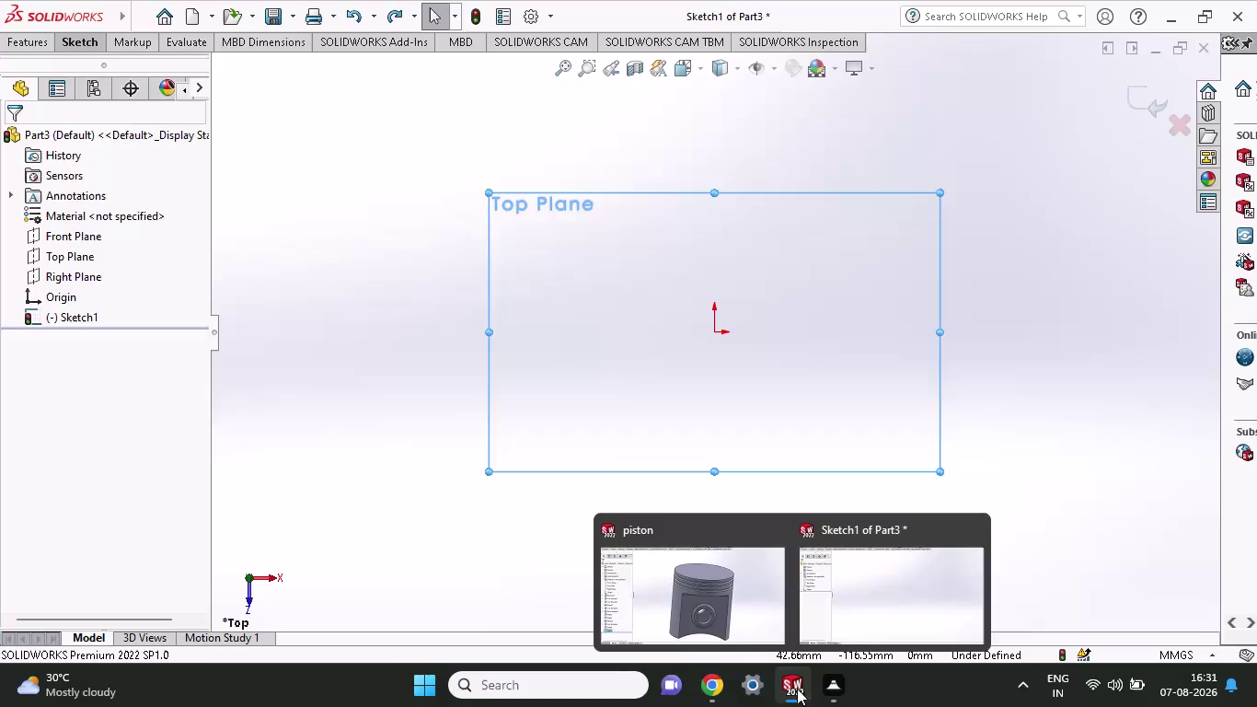
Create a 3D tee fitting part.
Close the piston part document from the taskbar preview.
click(777, 529)
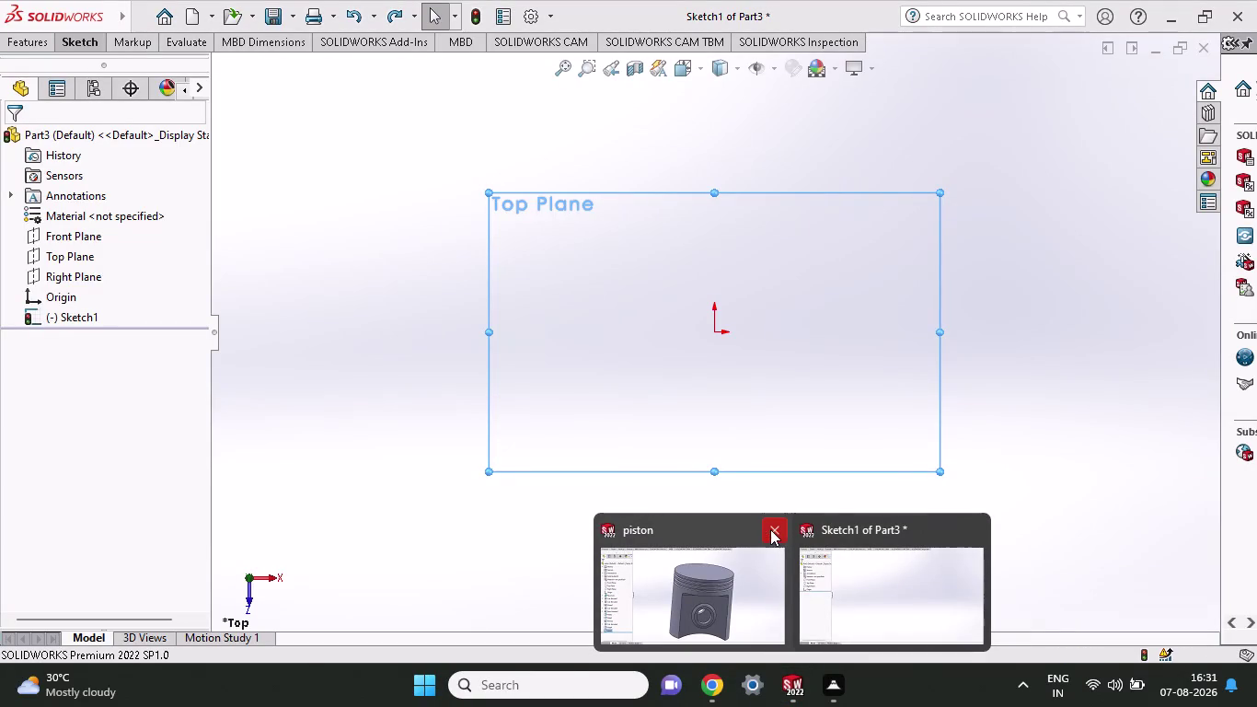
click(770, 529)
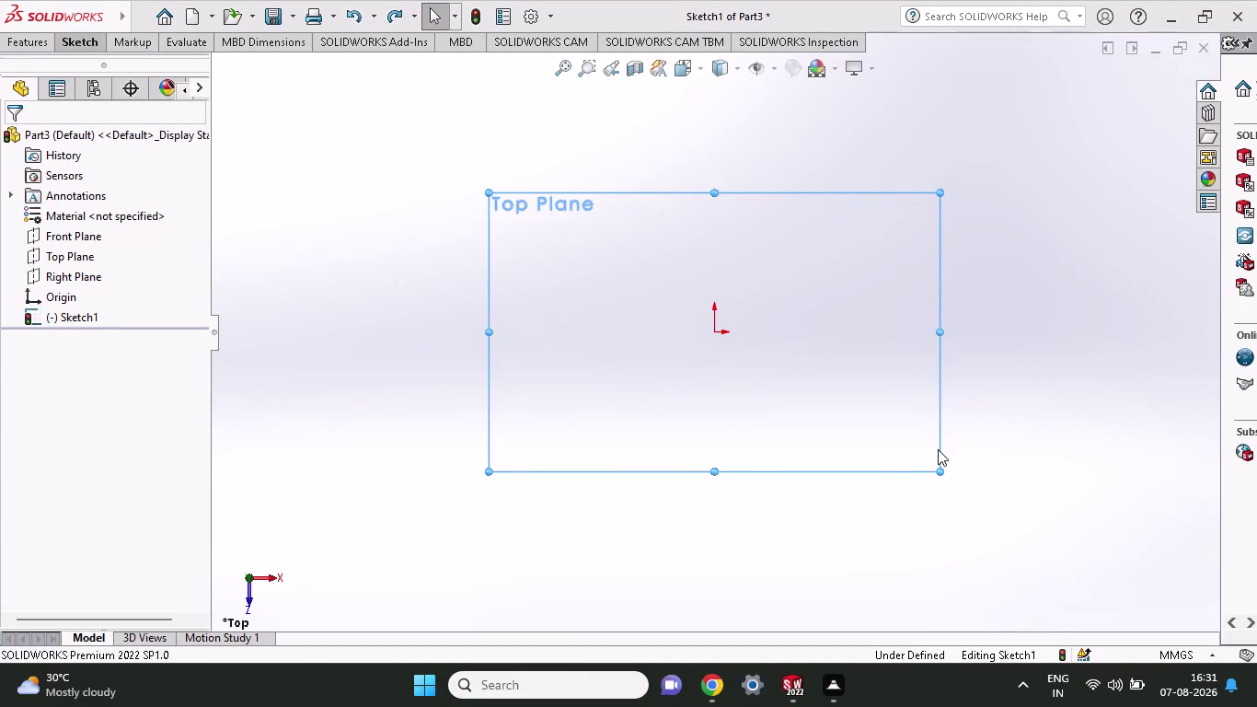
click(79, 36)
click(81, 46)
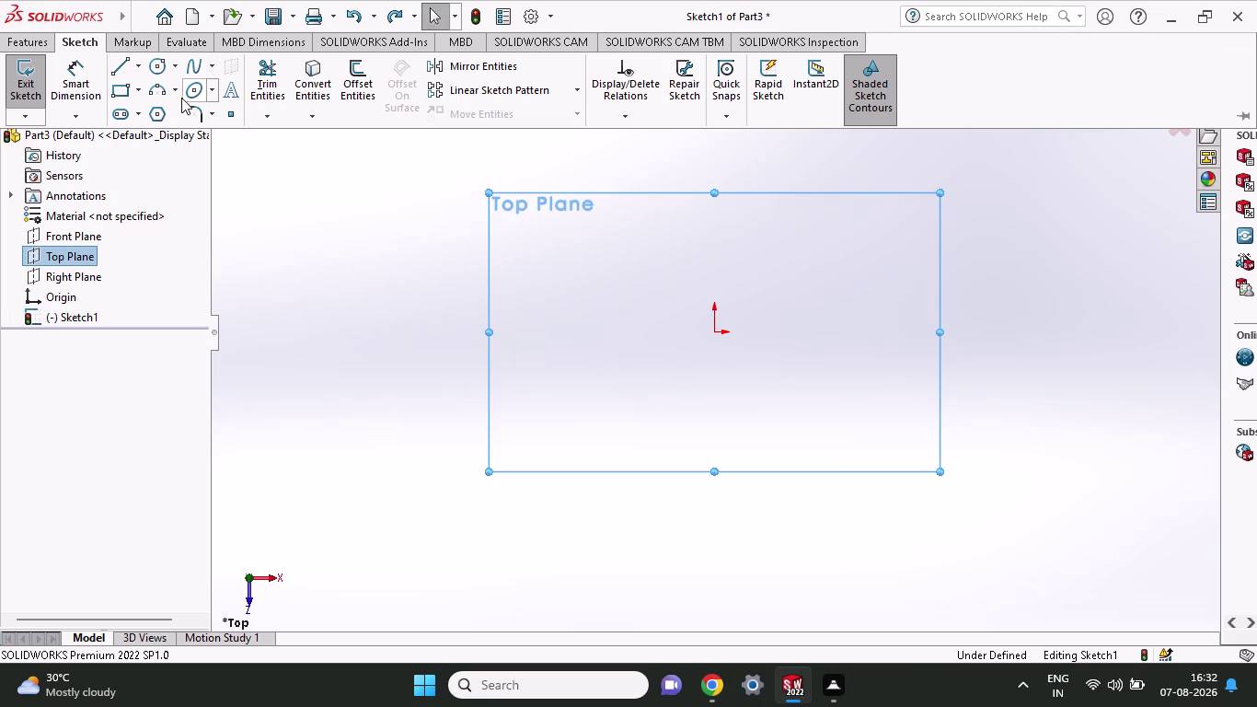
Draw a corner rectangle around the origin in the Top Plane sketch.
click(123, 92)
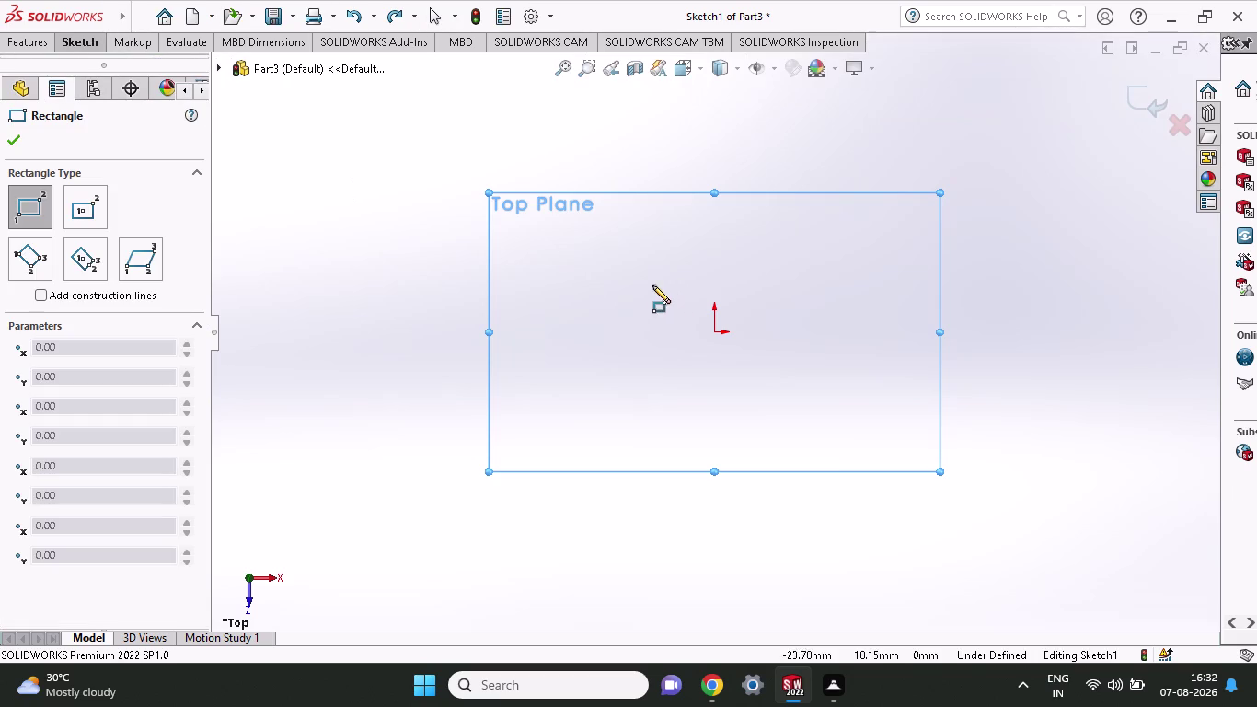
click(611, 267)
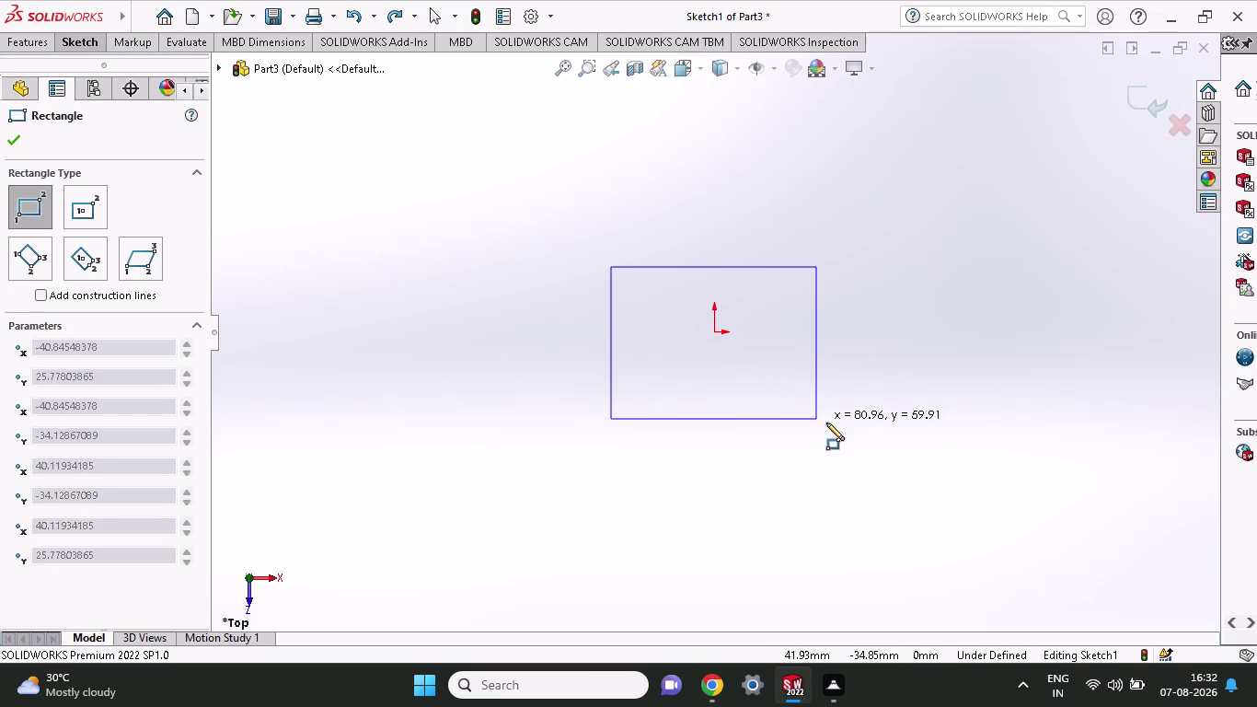
click(830, 431)
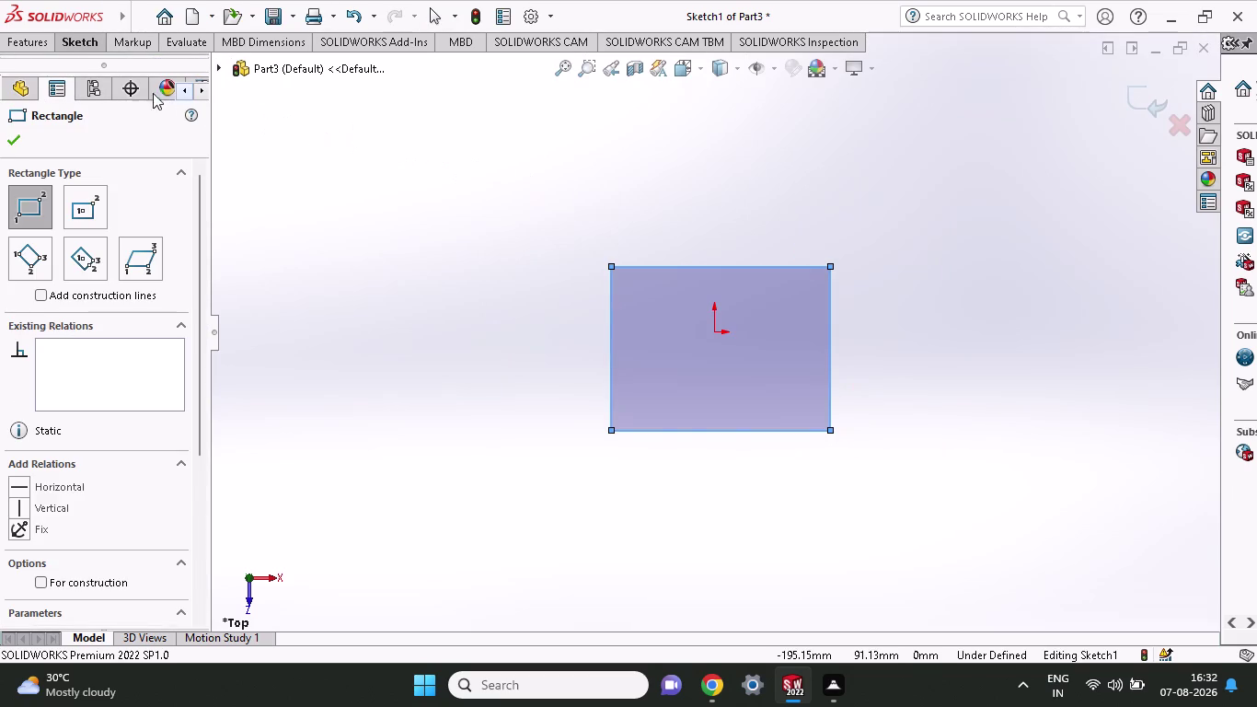
click(59, 45)
click(81, 70)
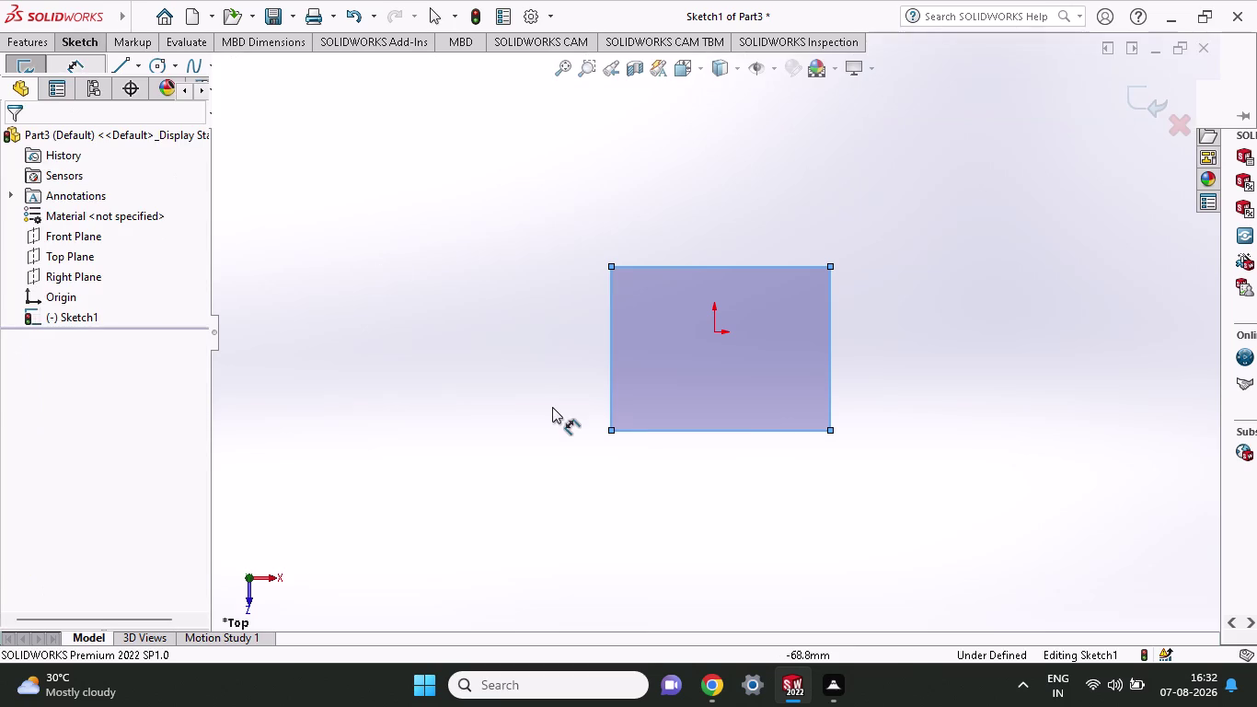
Dimension the rectangle's bottom edge to a 180 mm width.
click(608, 431)
click(833, 431)
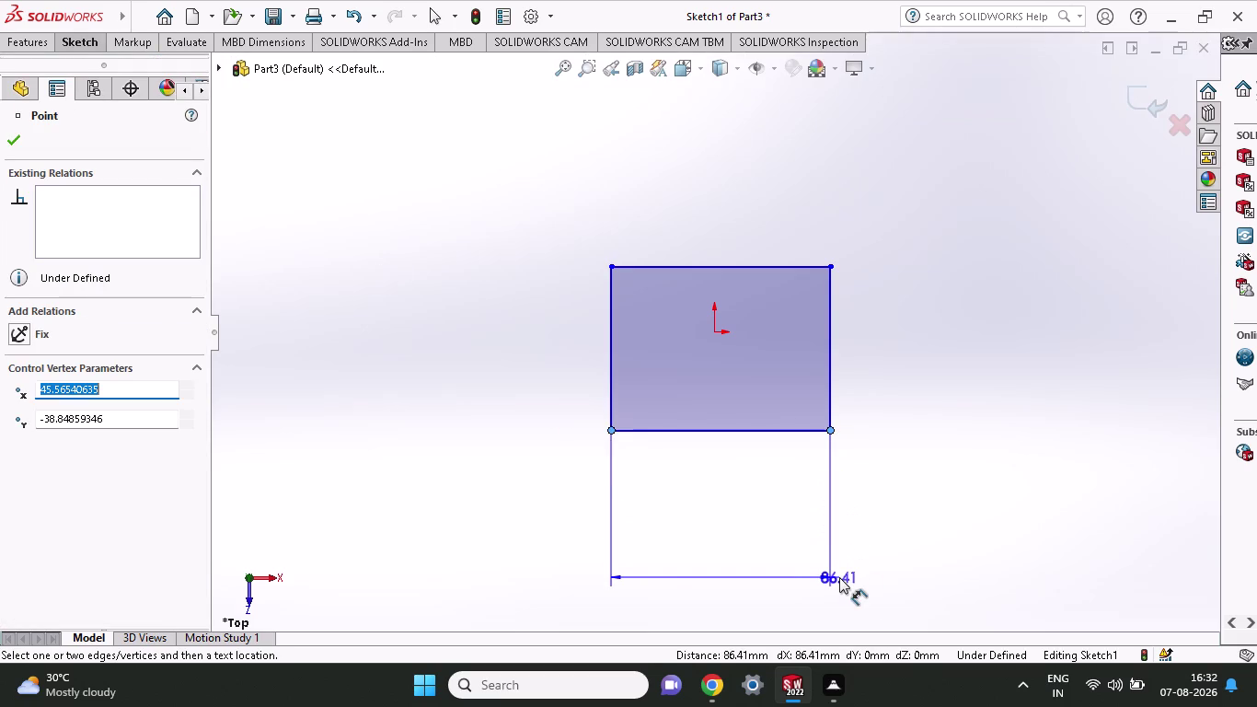
click(839, 577)
key(1)
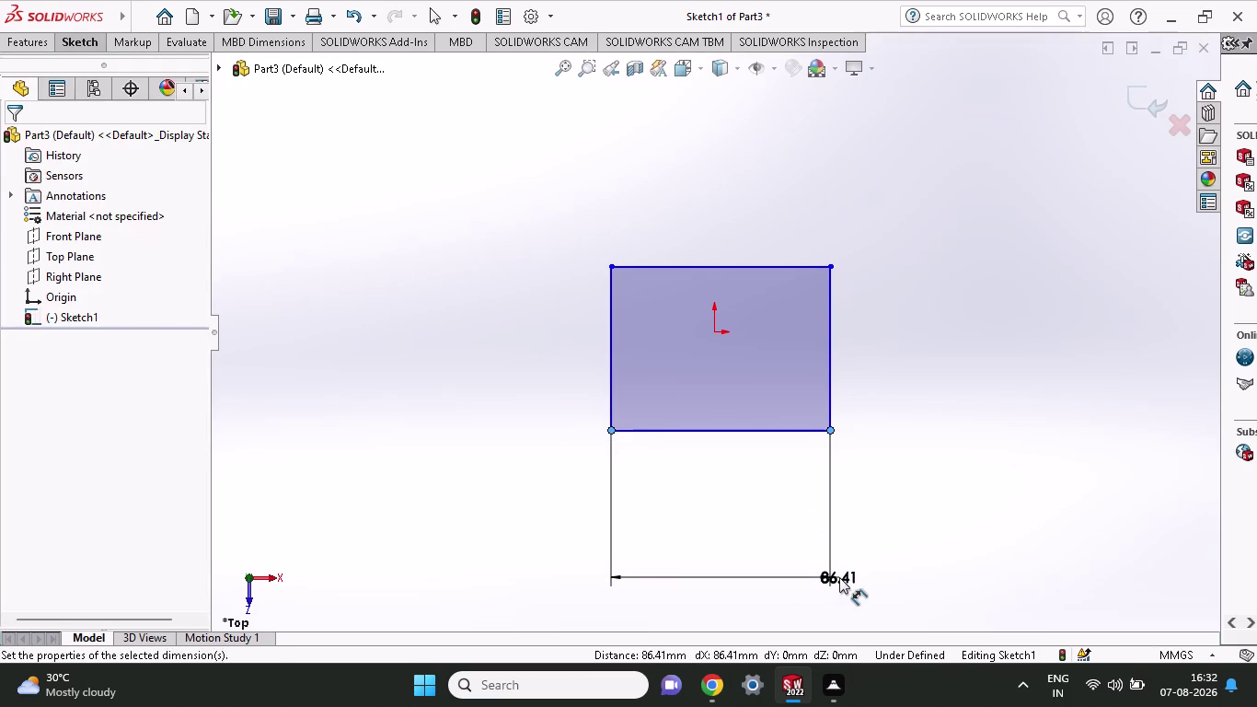
text(80)
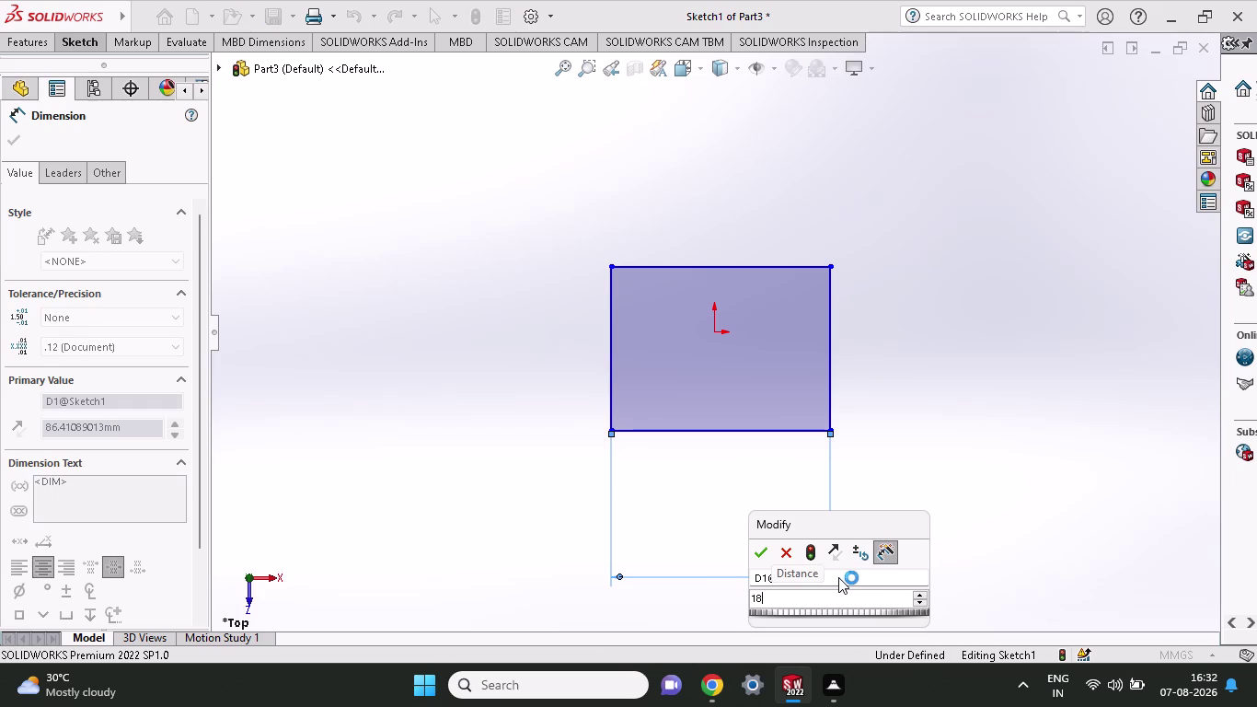
click(760, 551)
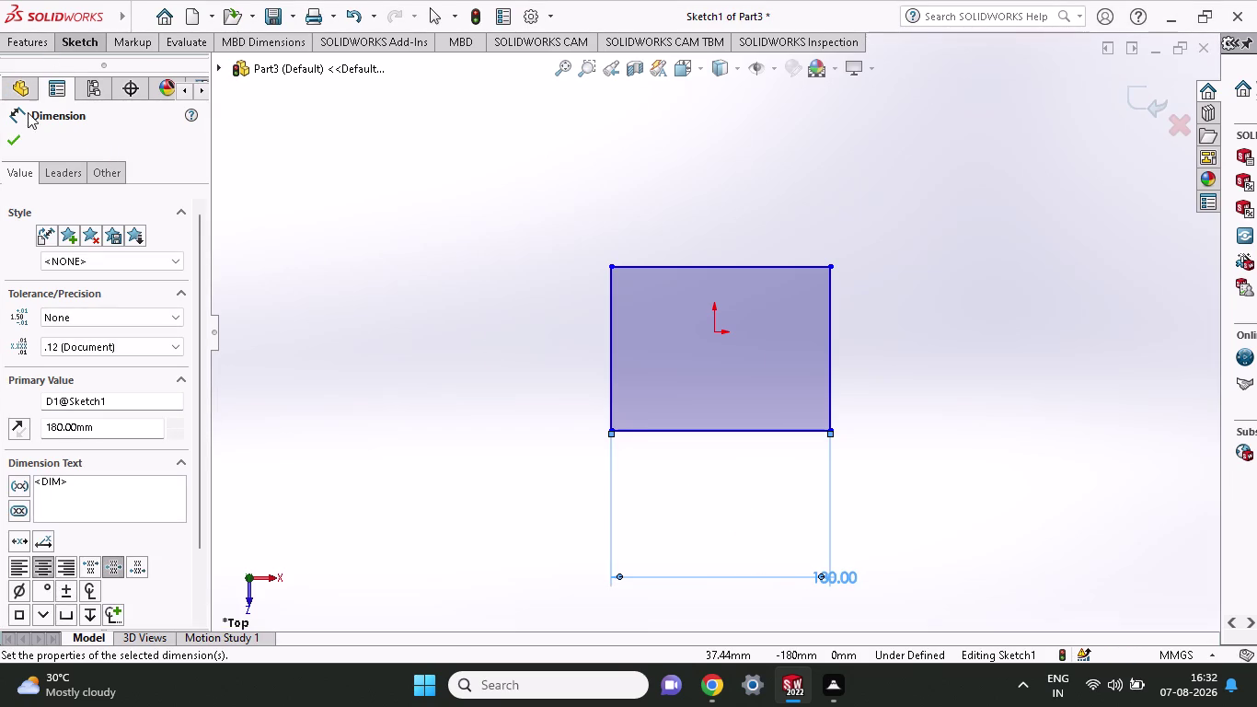
click(34, 32)
click(34, 42)
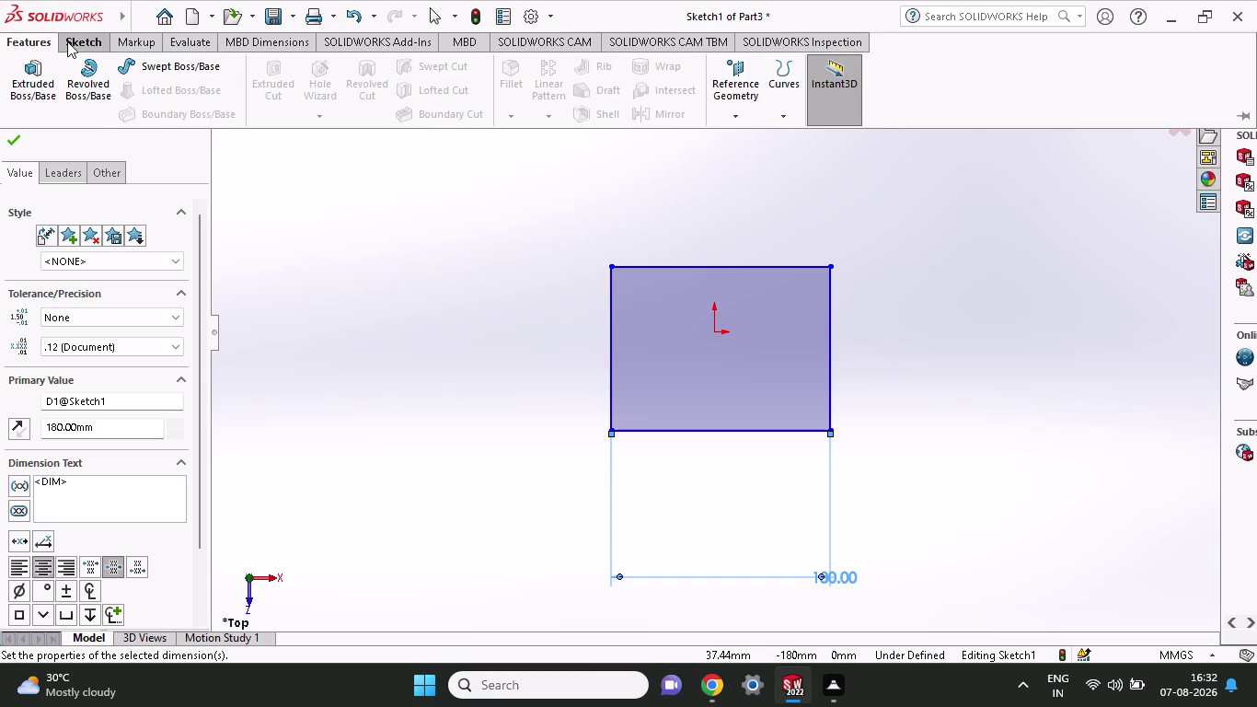
Dimension the rectangle's right edge to a 180 mm height.
click(69, 40)
click(68, 85)
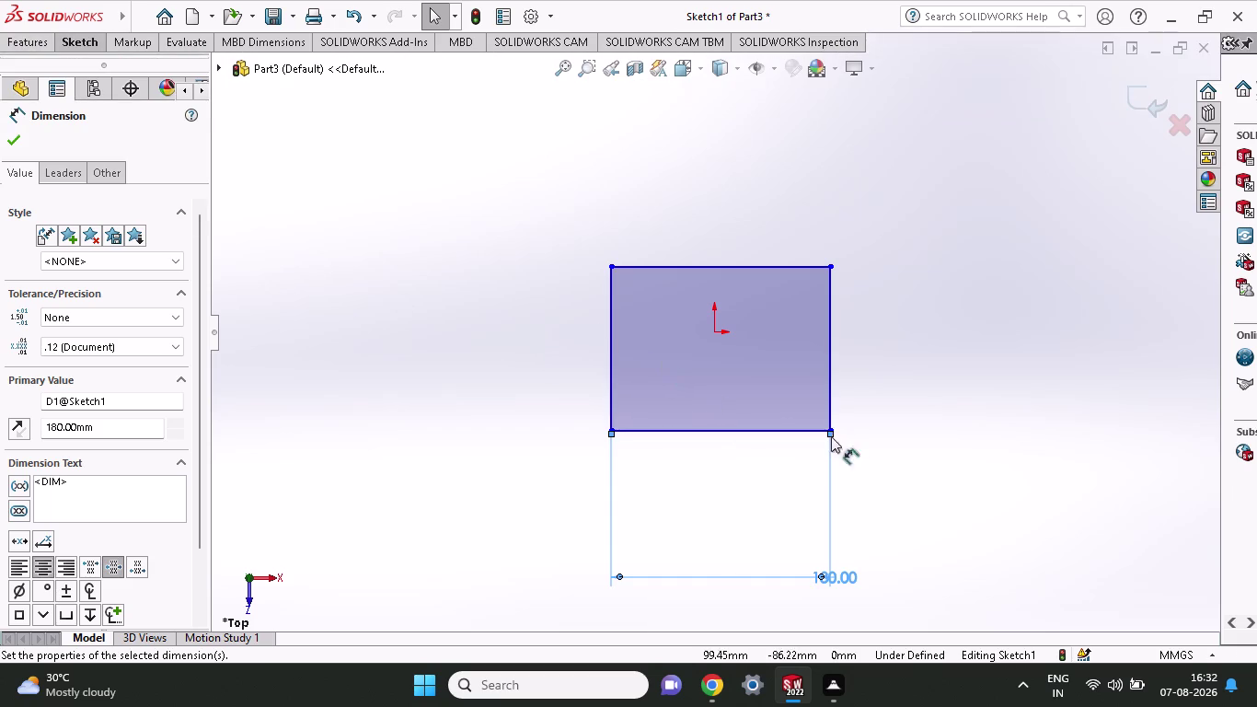
click(829, 428)
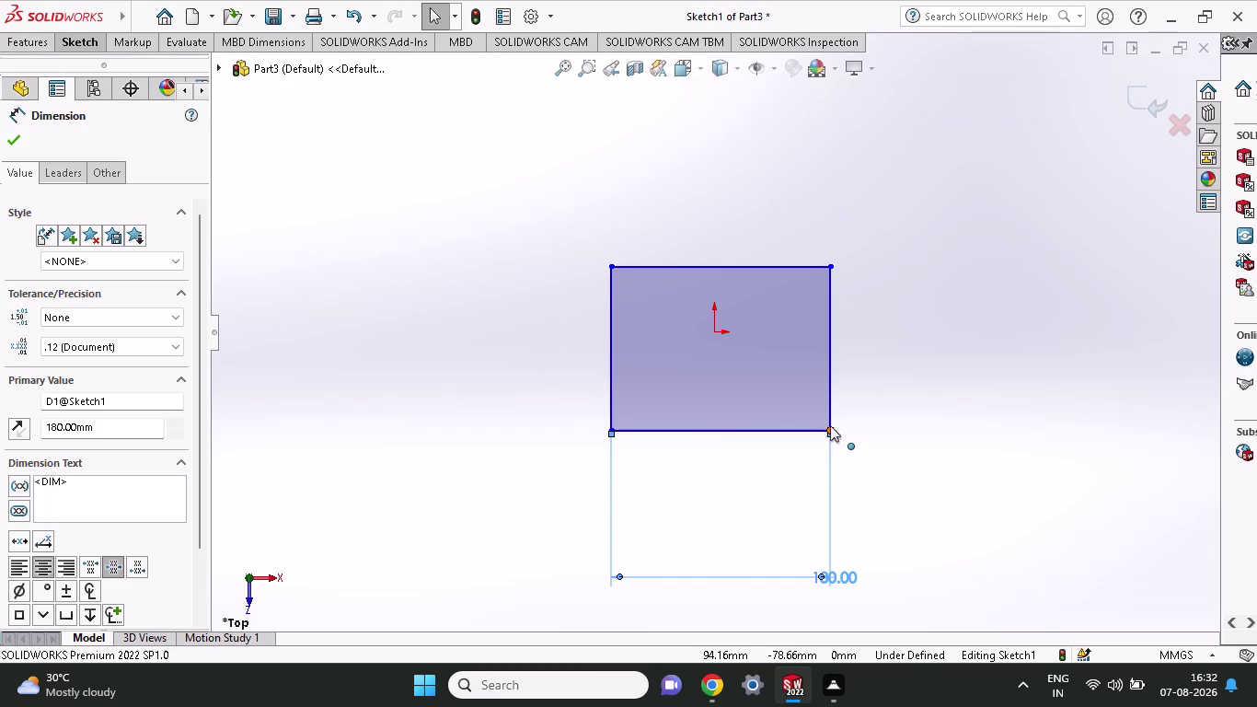
click(831, 265)
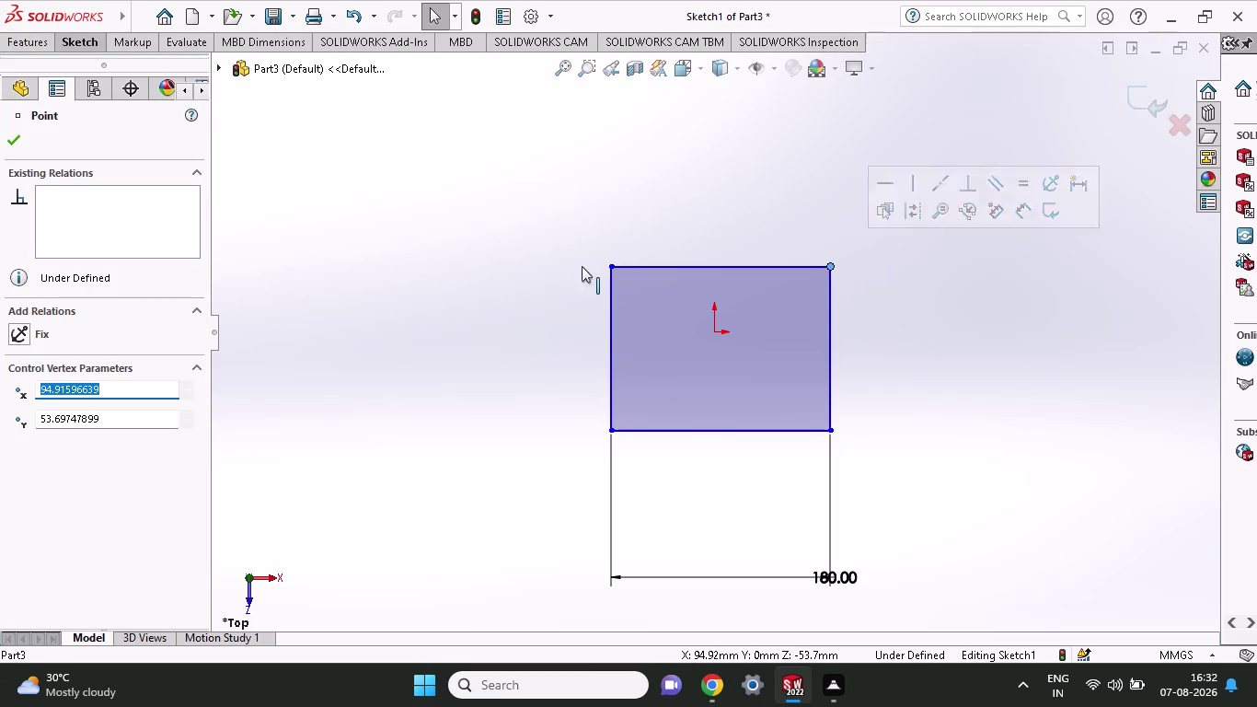
click(32, 47)
click(85, 44)
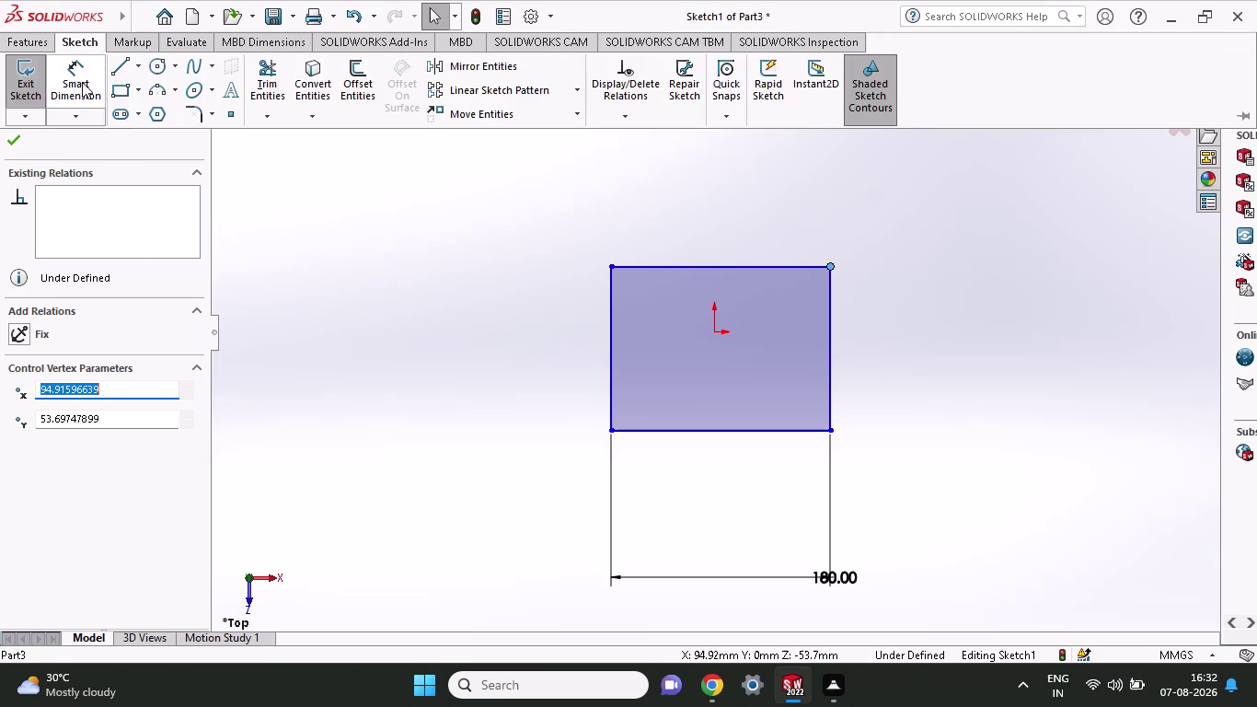
click(81, 81)
click(828, 430)
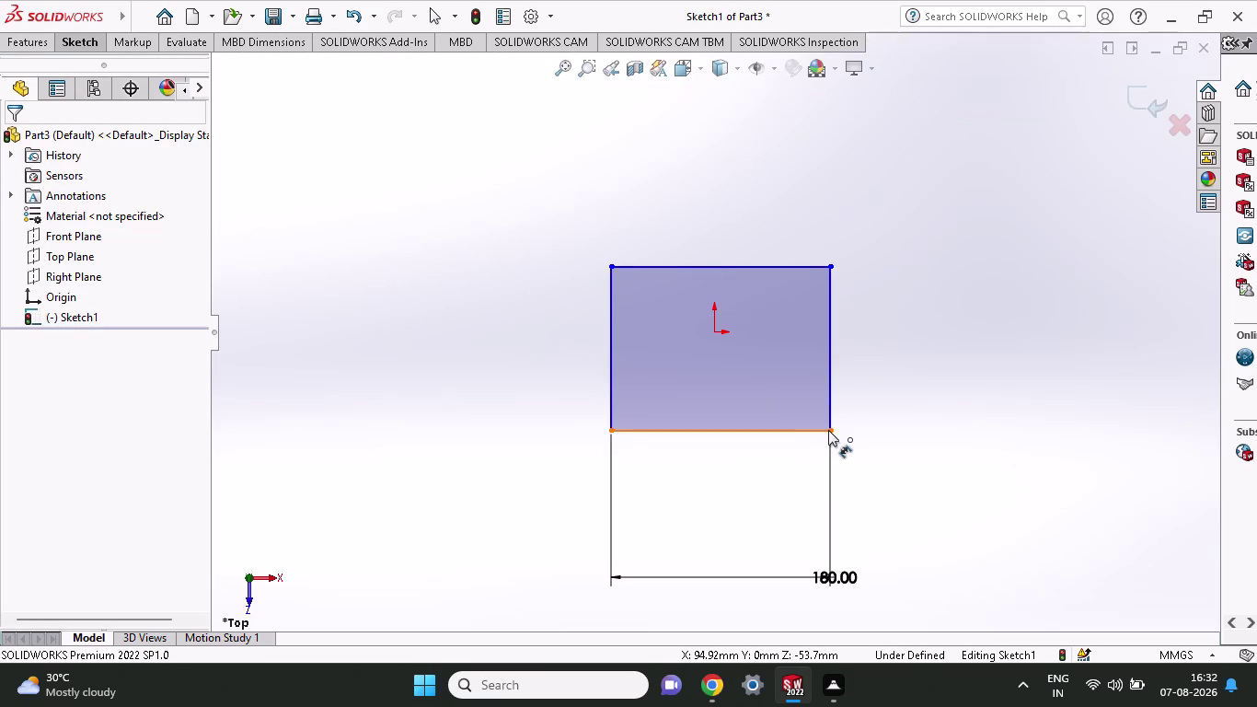
click(830, 265)
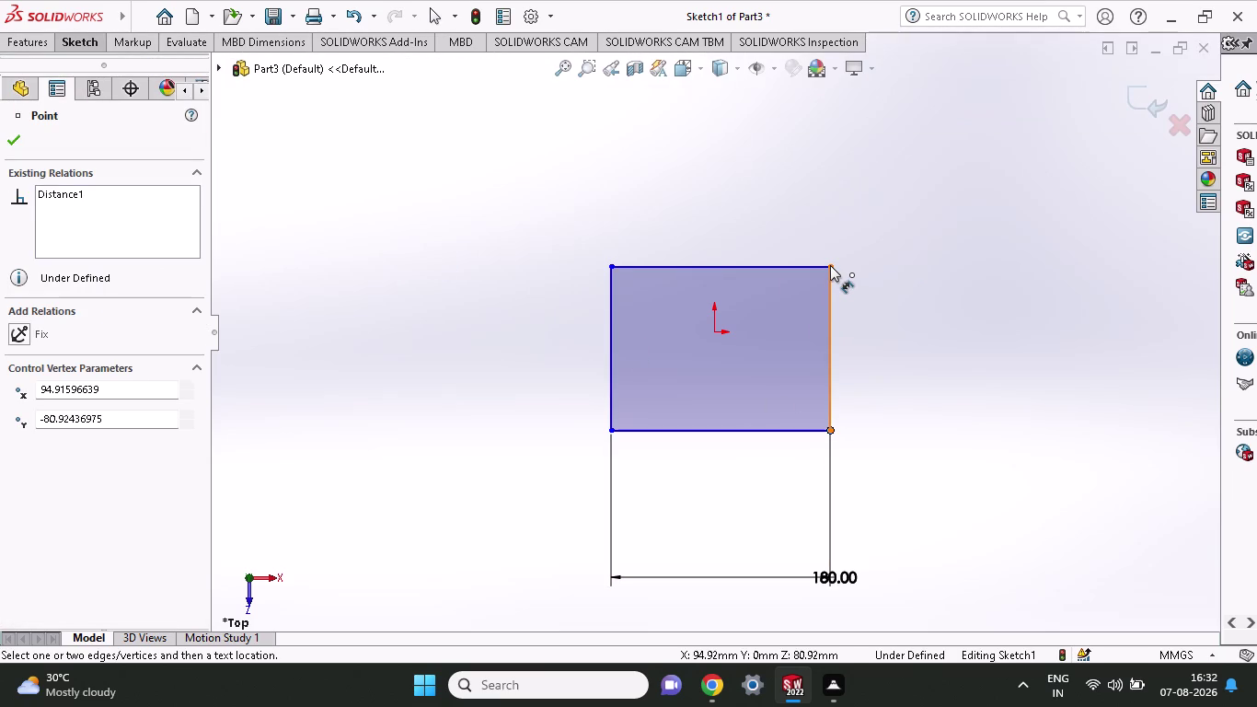
click(998, 328)
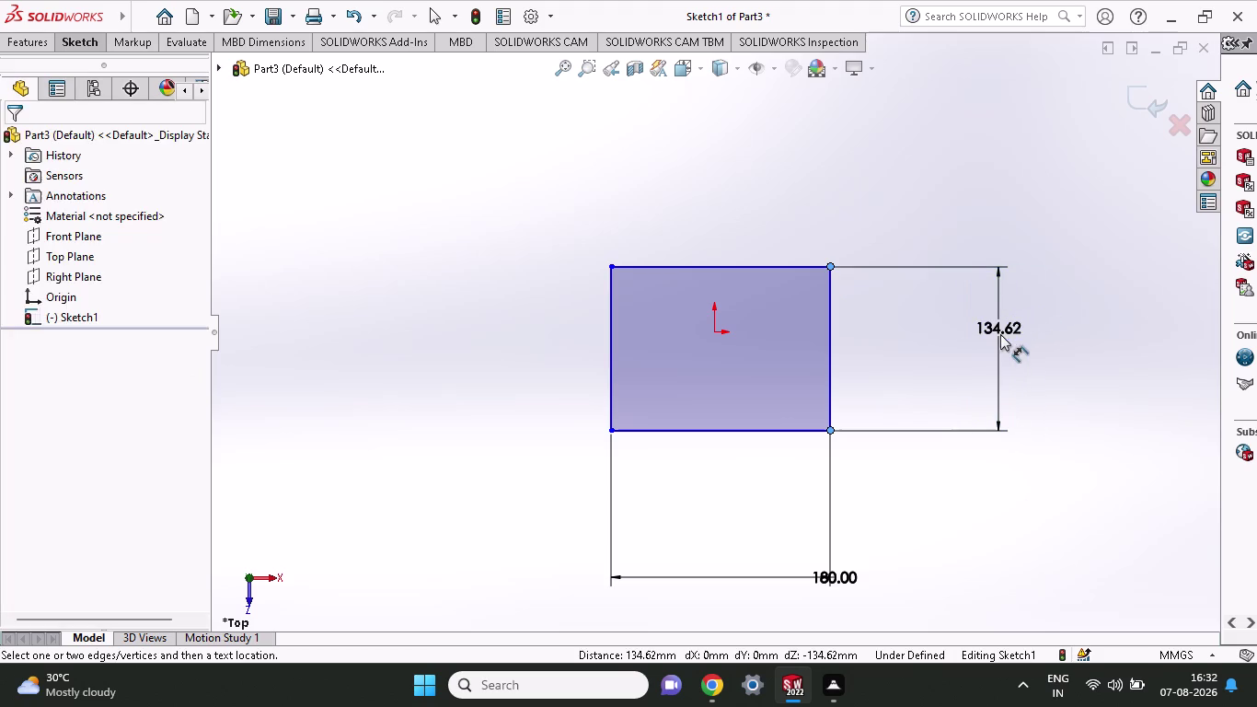
key(1)
text(8)
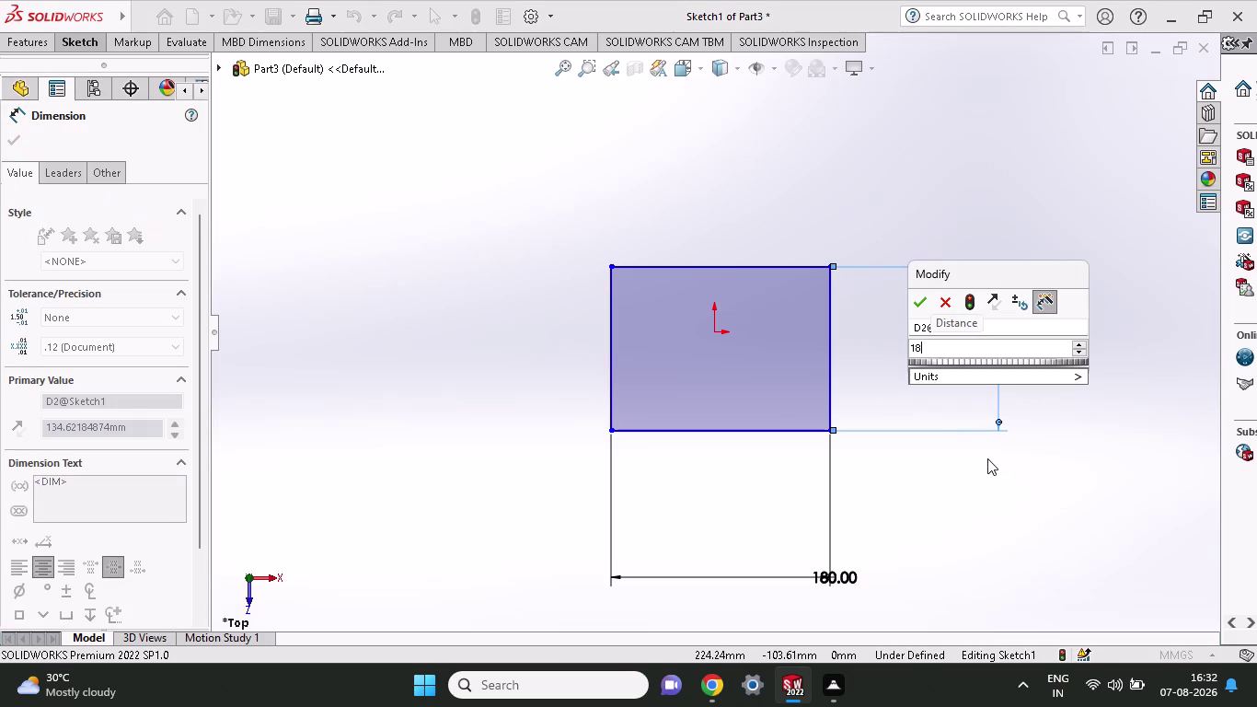
text(0)
click(916, 308)
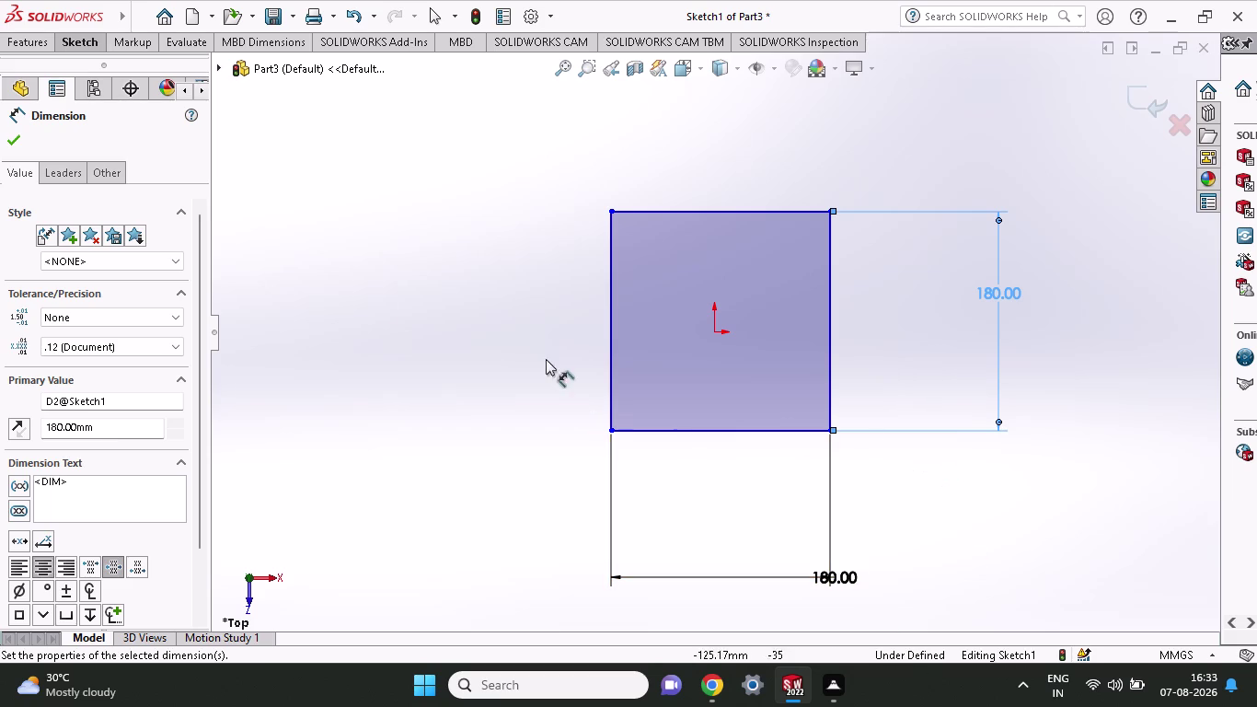
Start the Sketch Fillet tool for the square's corners.
click(19, 41)
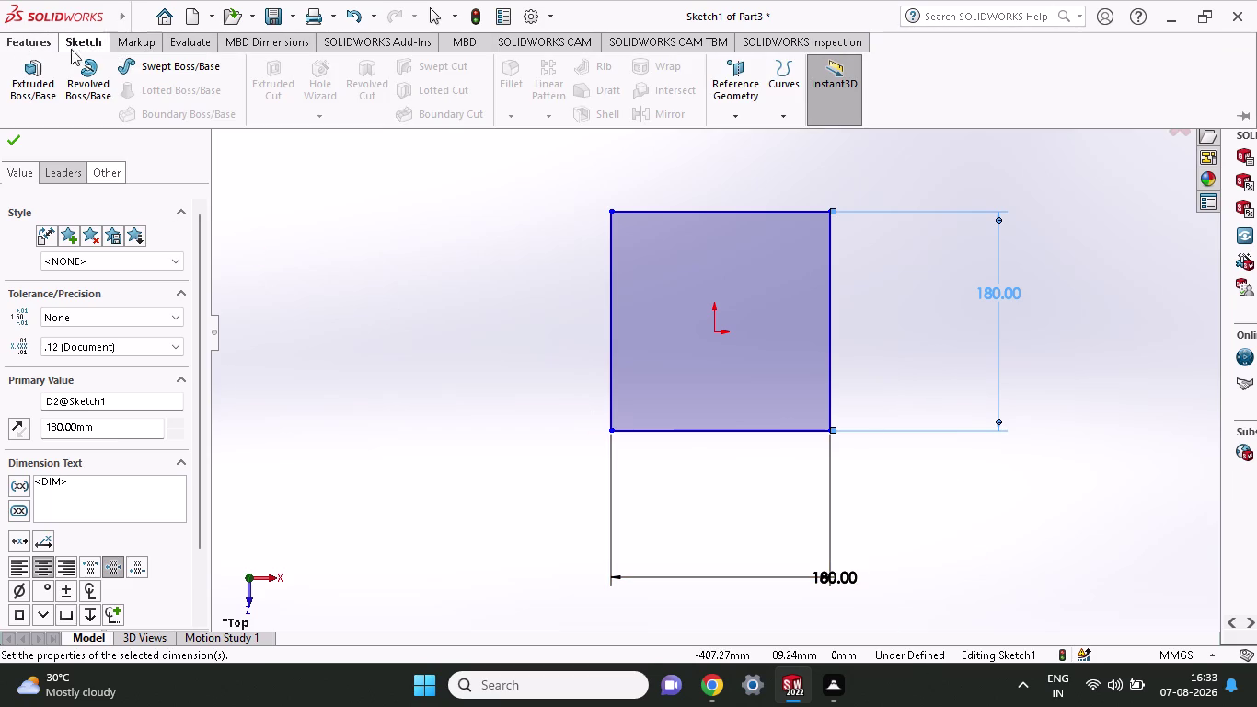
click(84, 46)
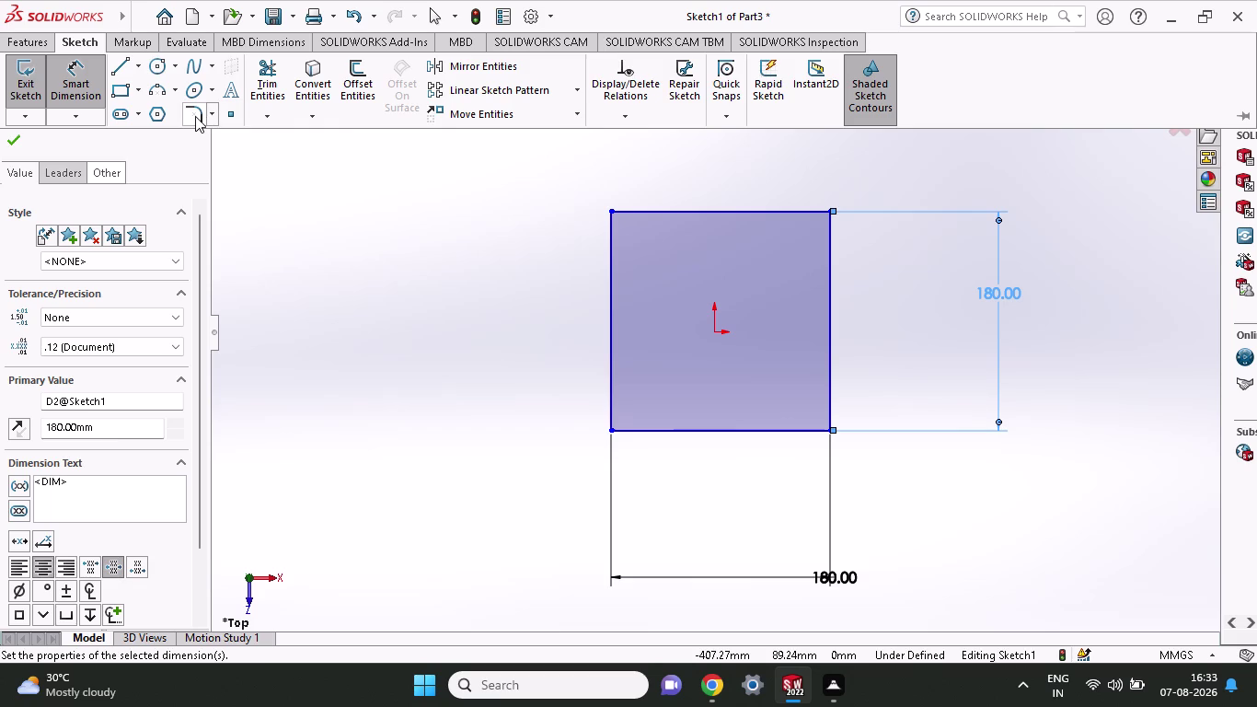
click(195, 116)
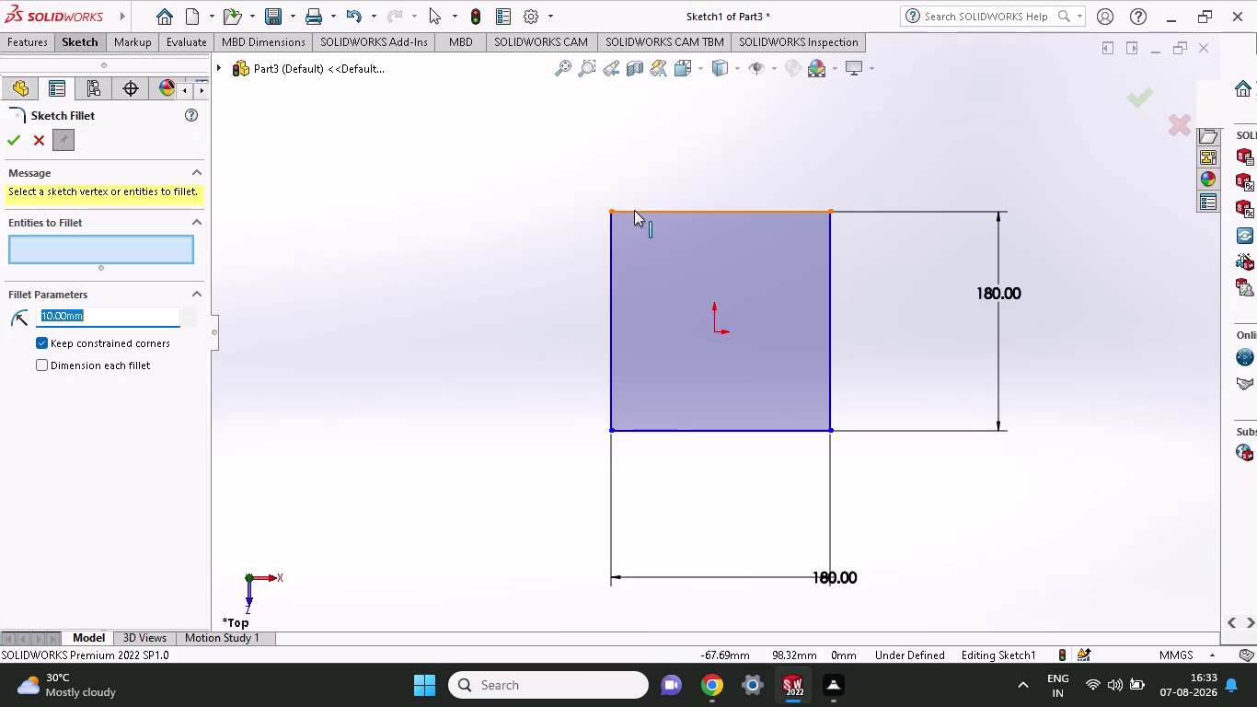
Pick the top-left corner and set the fillet radius to 30 mm.
click(636, 212)
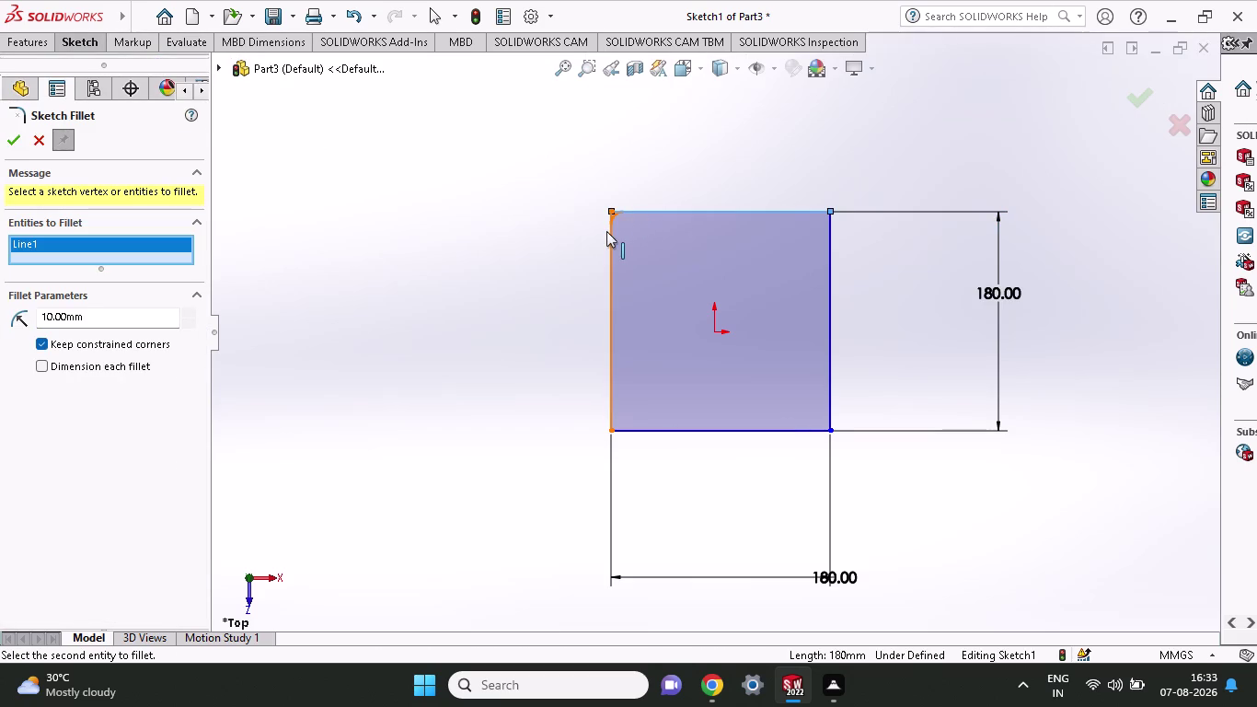
click(610, 234)
drag(104, 323, 0, 325)
text(3)
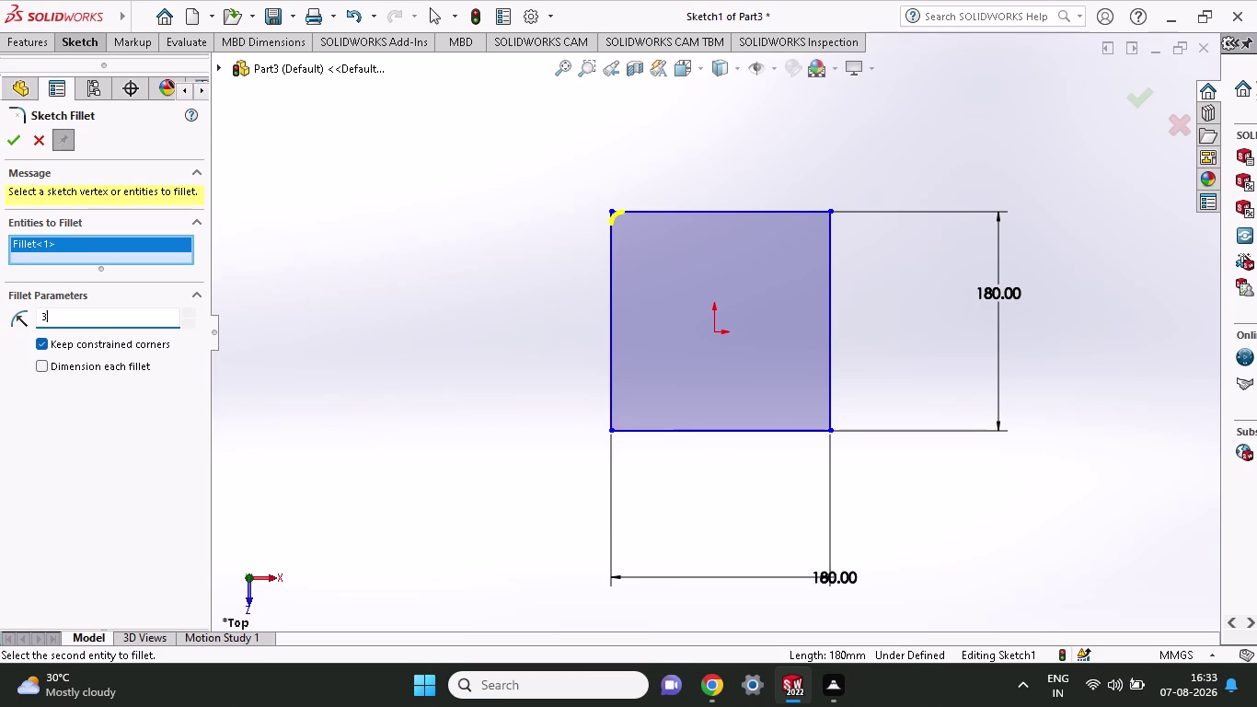
text(0)
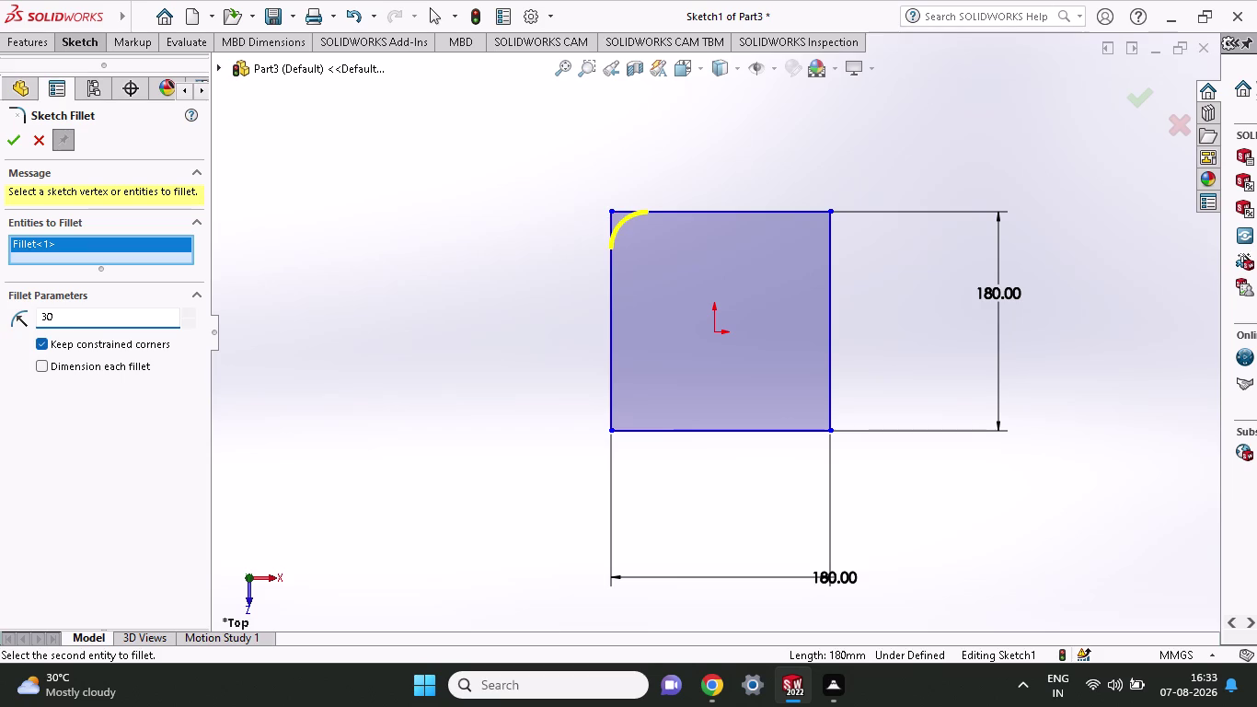
Add the remaining three corners and apply the 30 mm fillets.
click(831, 210)
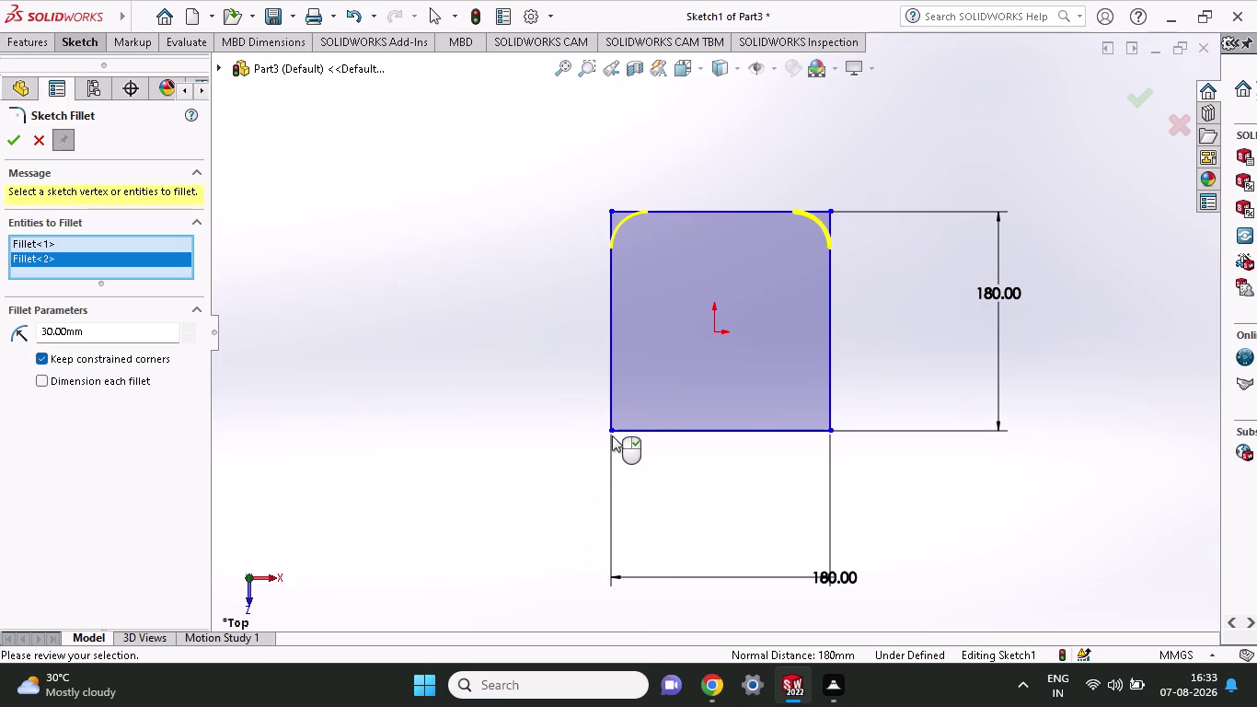
click(612, 426)
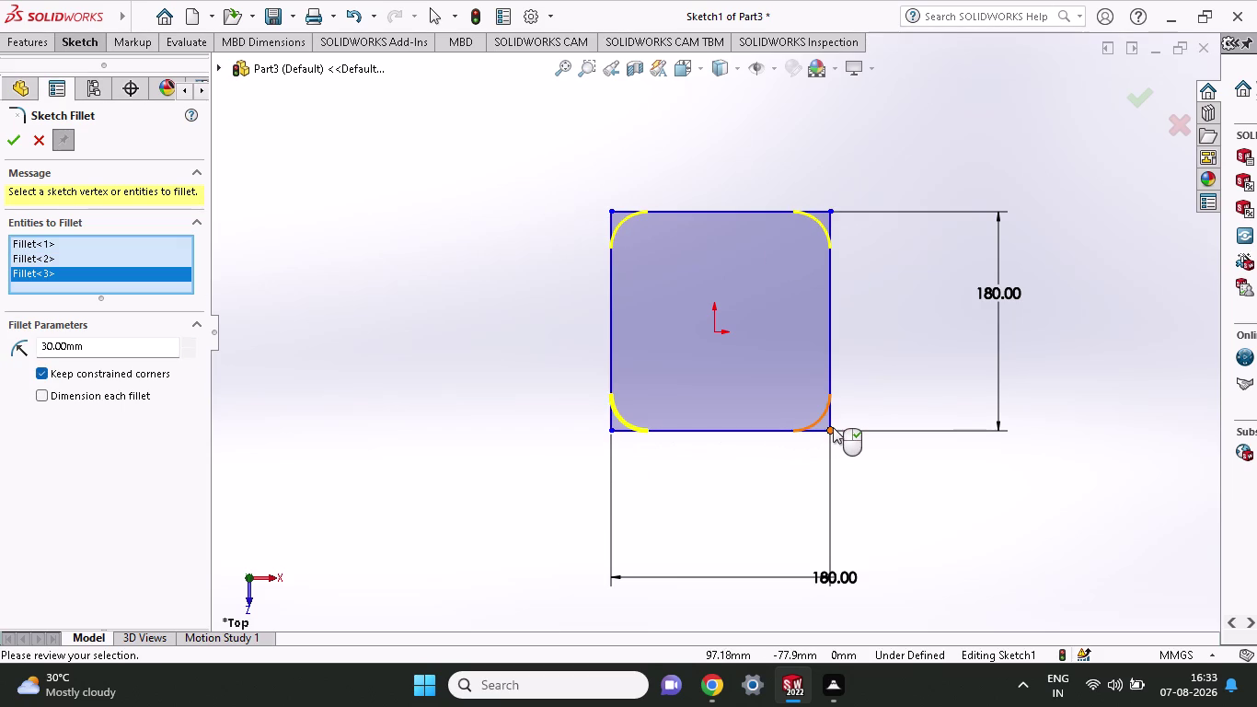
click(815, 427)
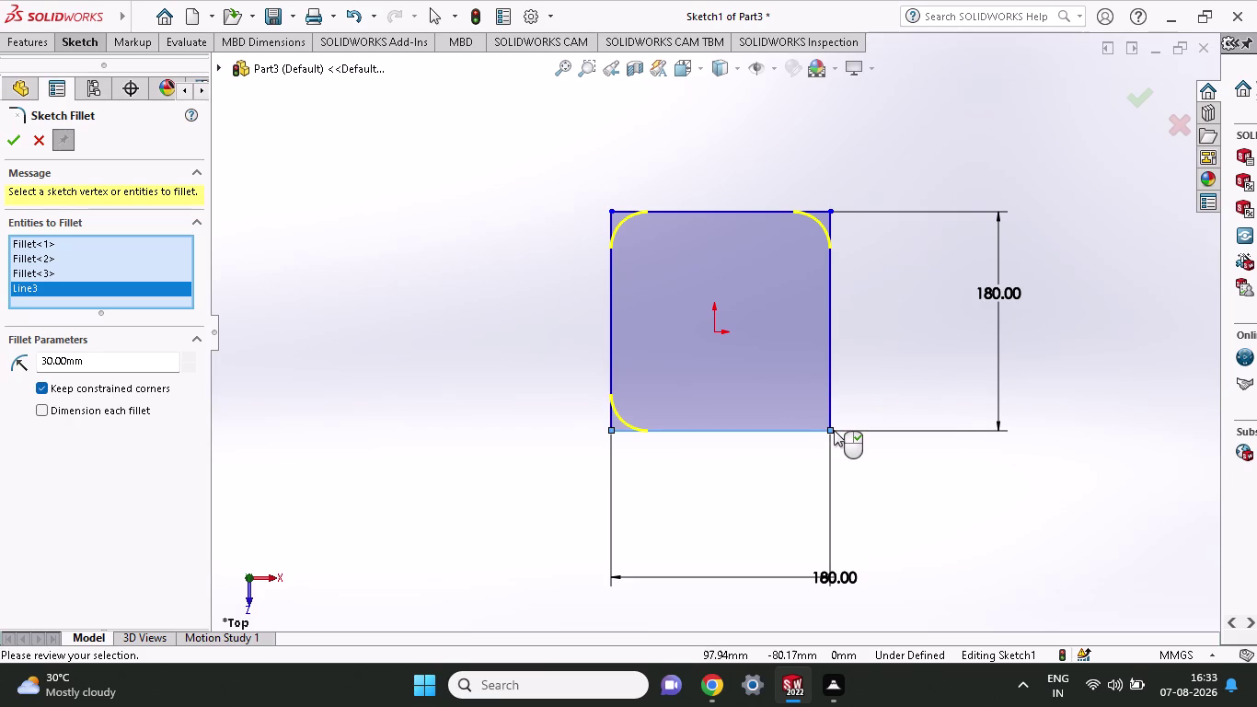
click(833, 430)
click(832, 430)
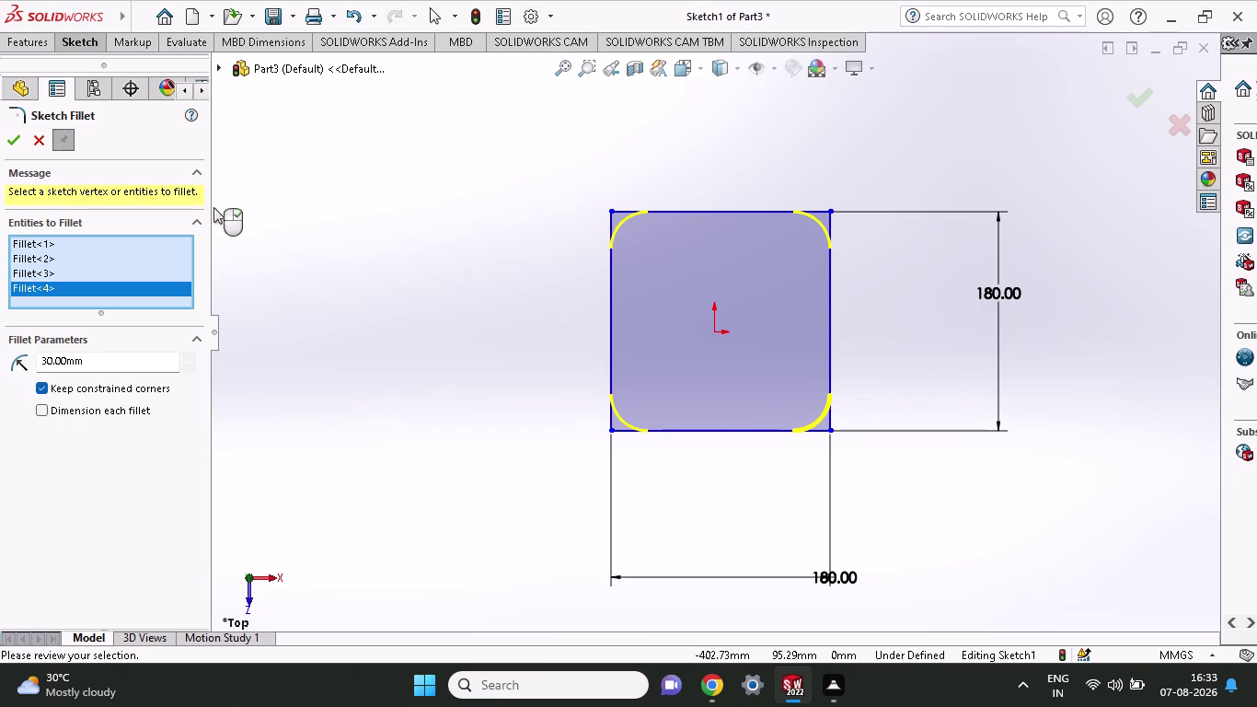
click(18, 135)
click(6, 140)
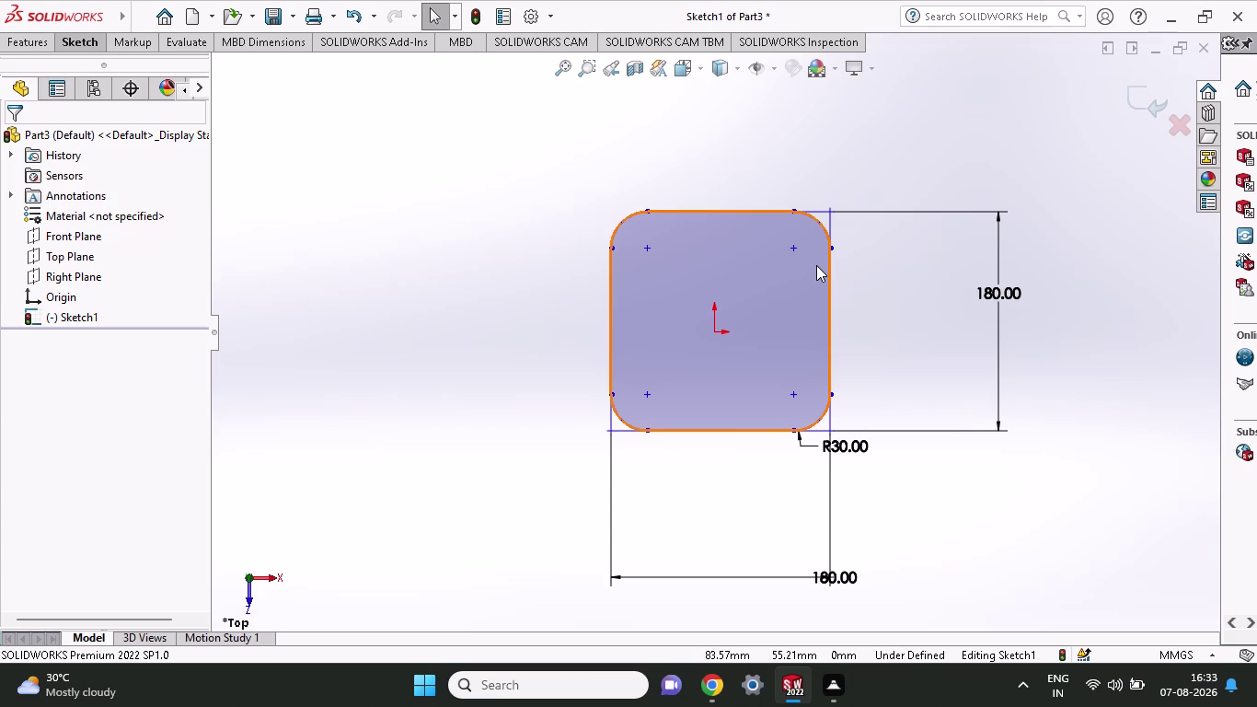
click(26, 41)
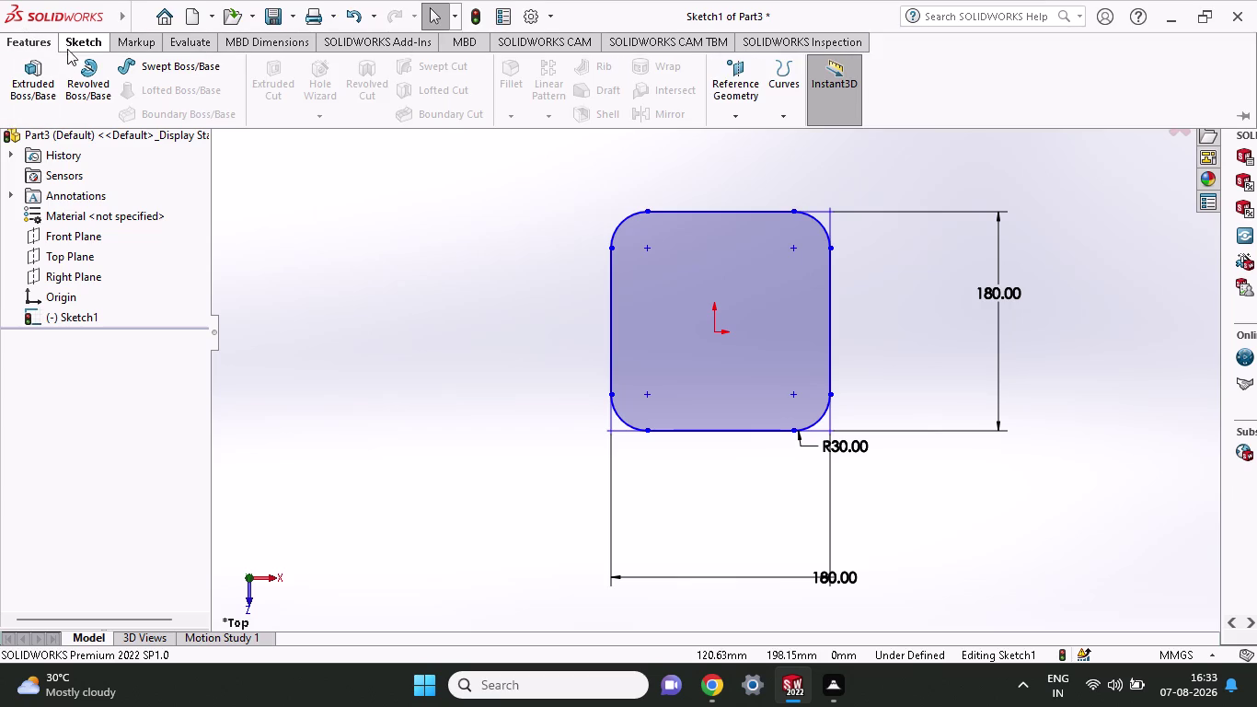
click(73, 48)
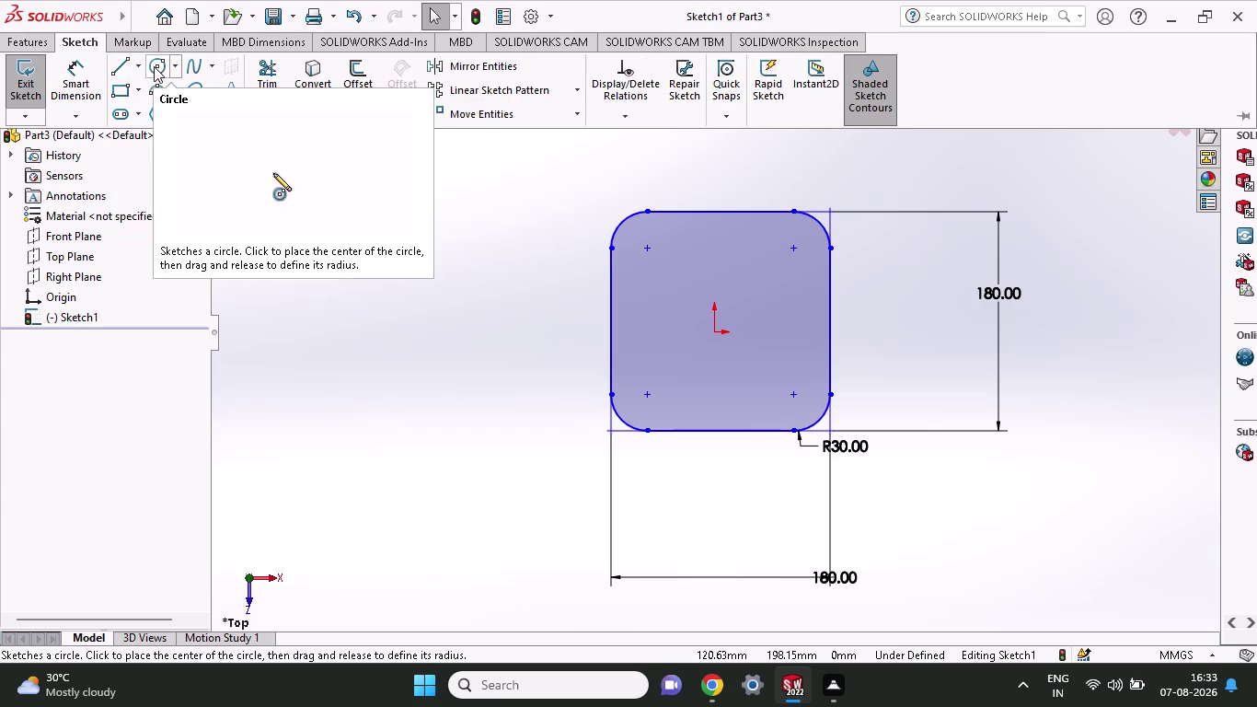
Draw small circles at the bottom-left, bottom-right, top-right and top-left fillet centres.
click(154, 66)
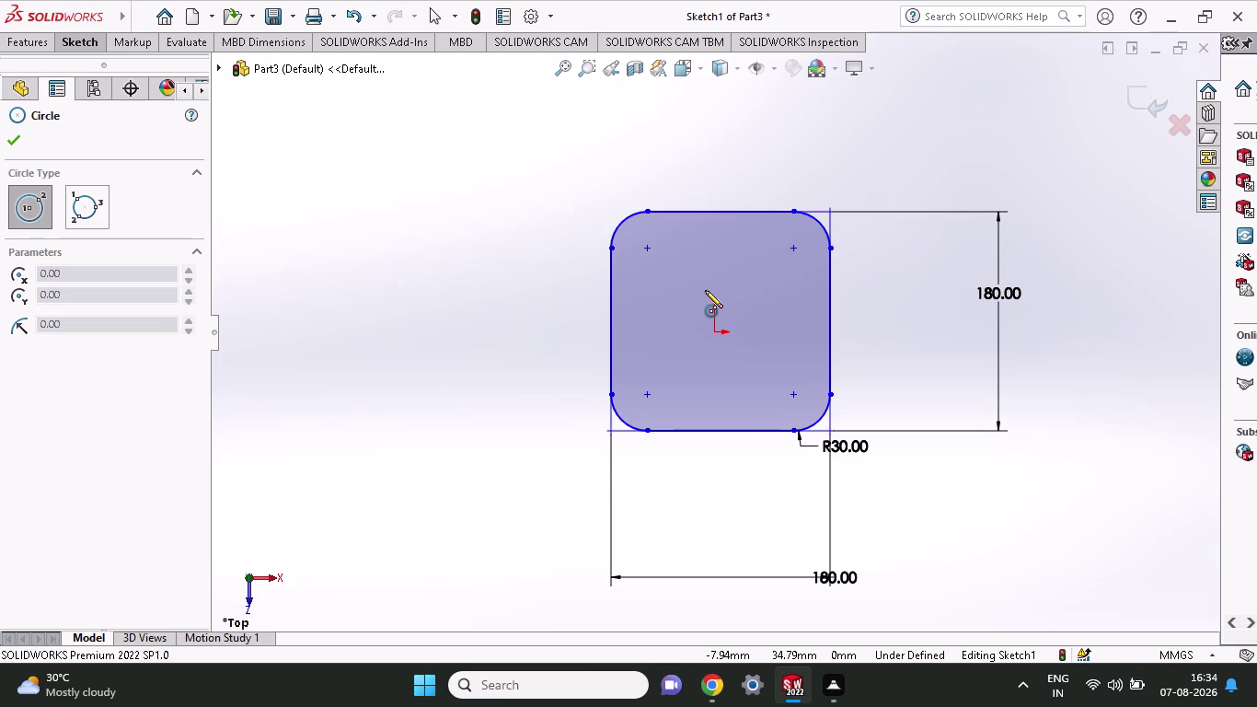
click(644, 394)
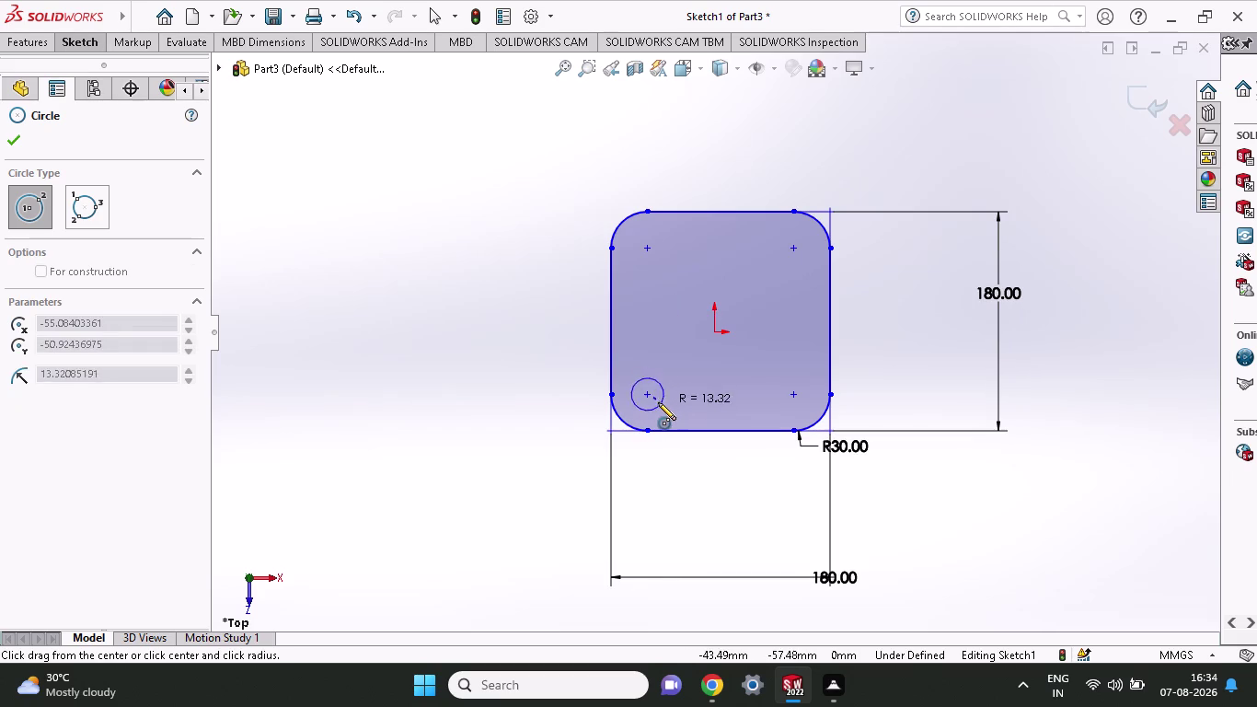
click(657, 401)
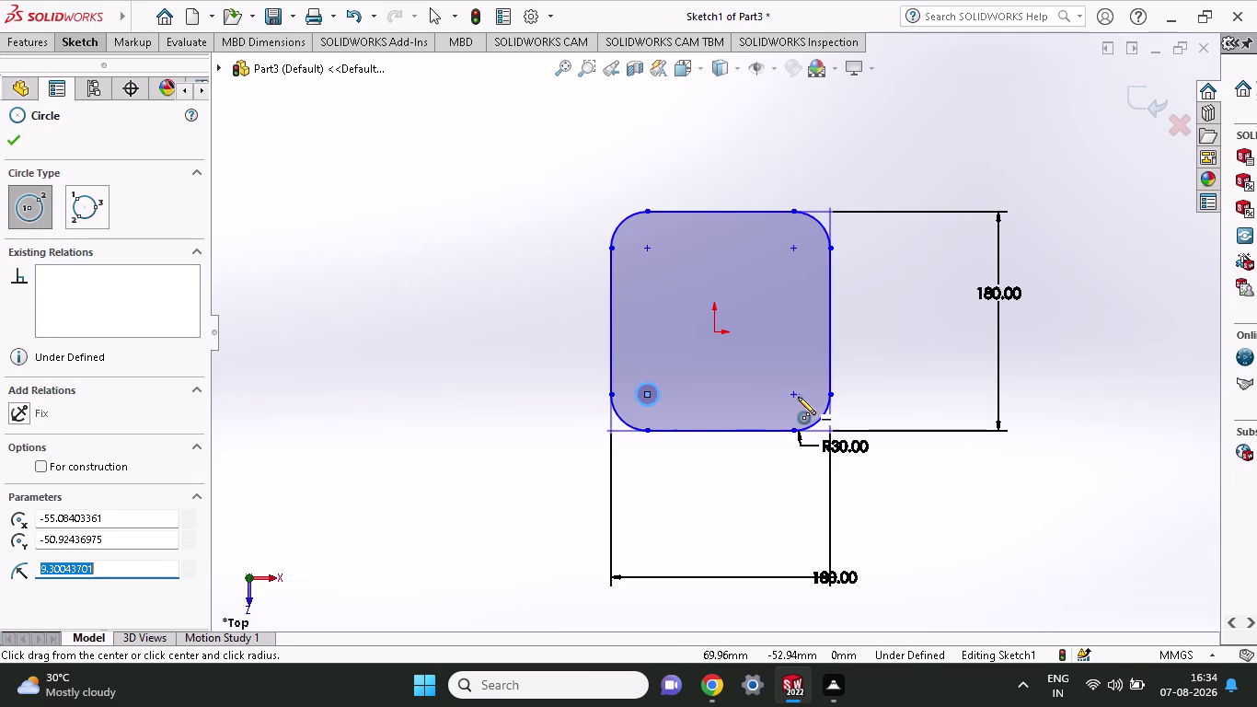
click(795, 396)
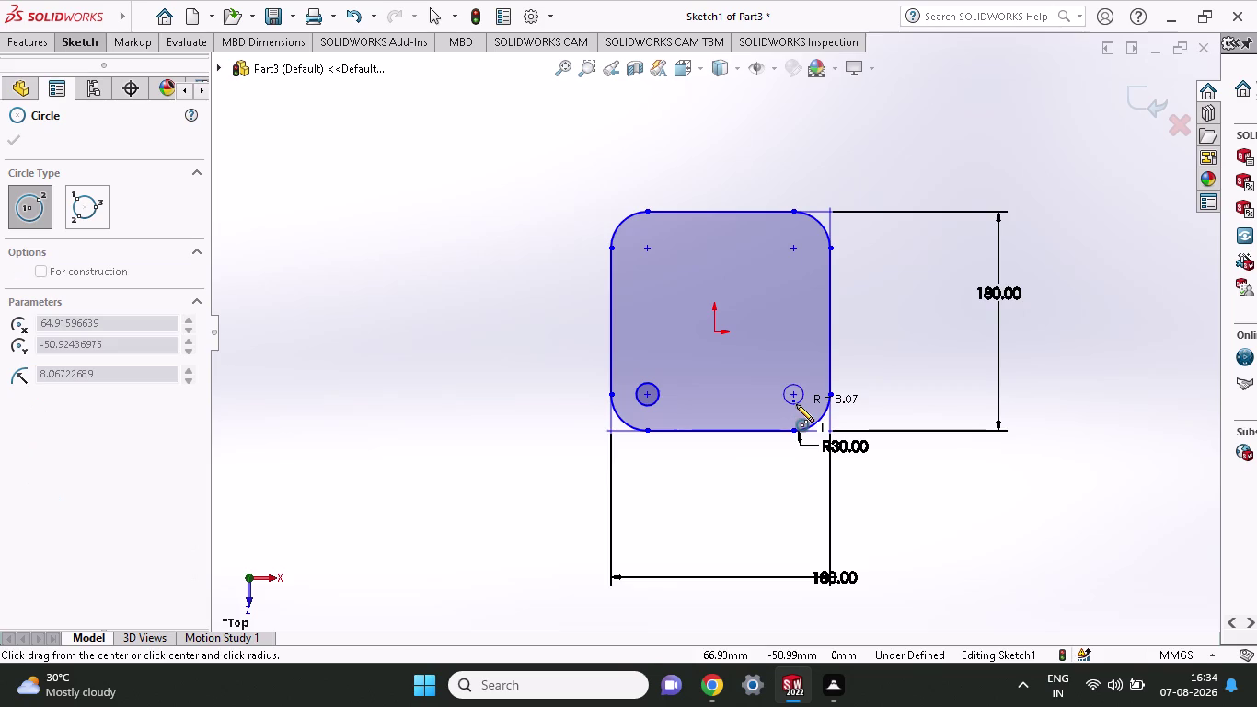
click(796, 404)
click(792, 250)
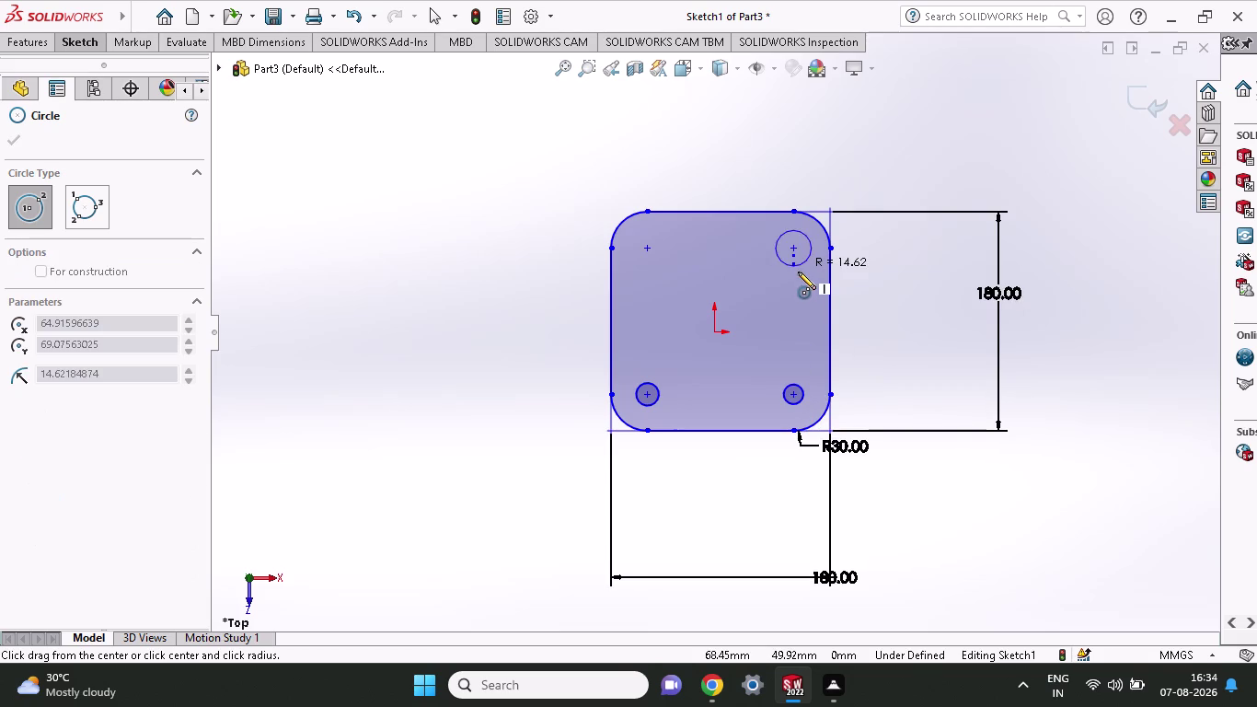
click(798, 260)
click(646, 250)
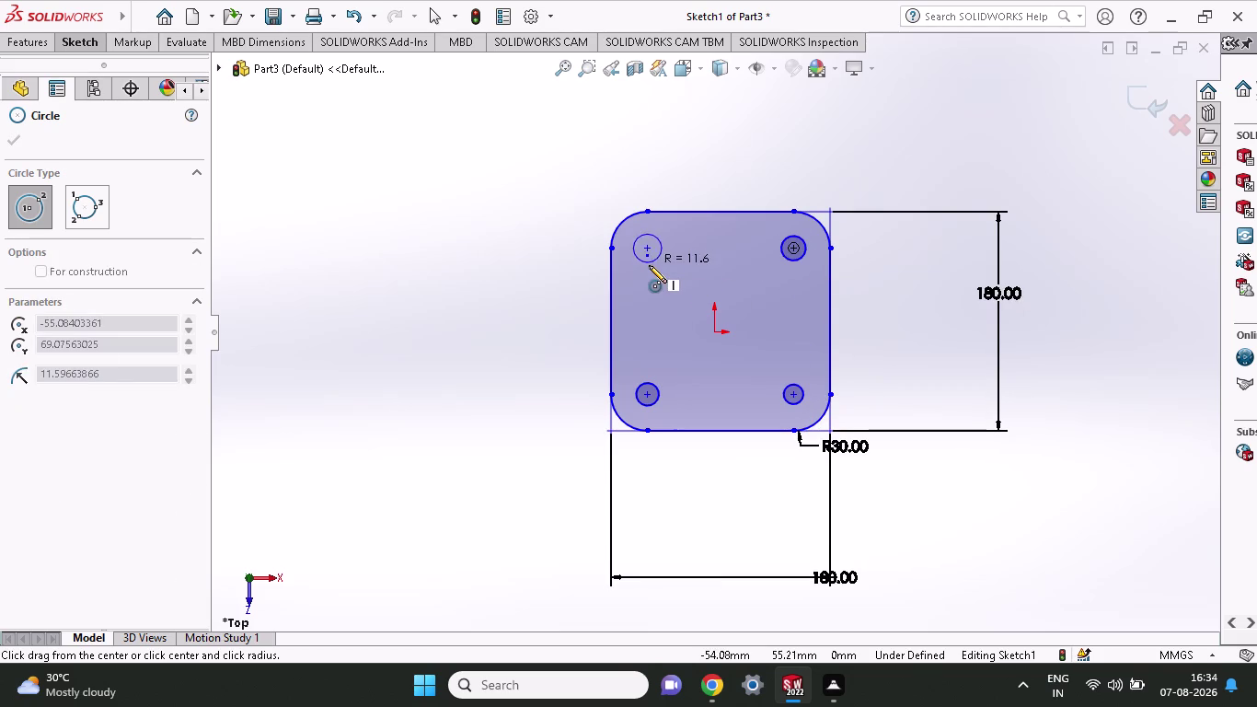
click(650, 261)
click(93, 40)
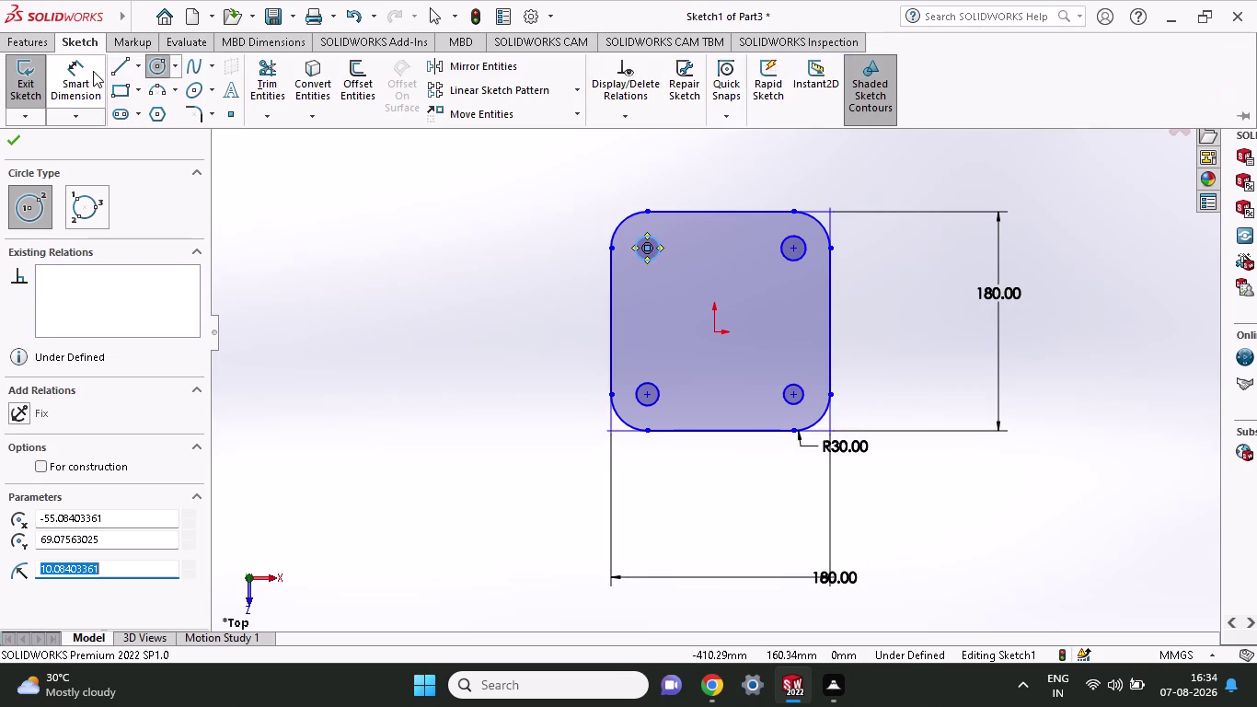
click(82, 82)
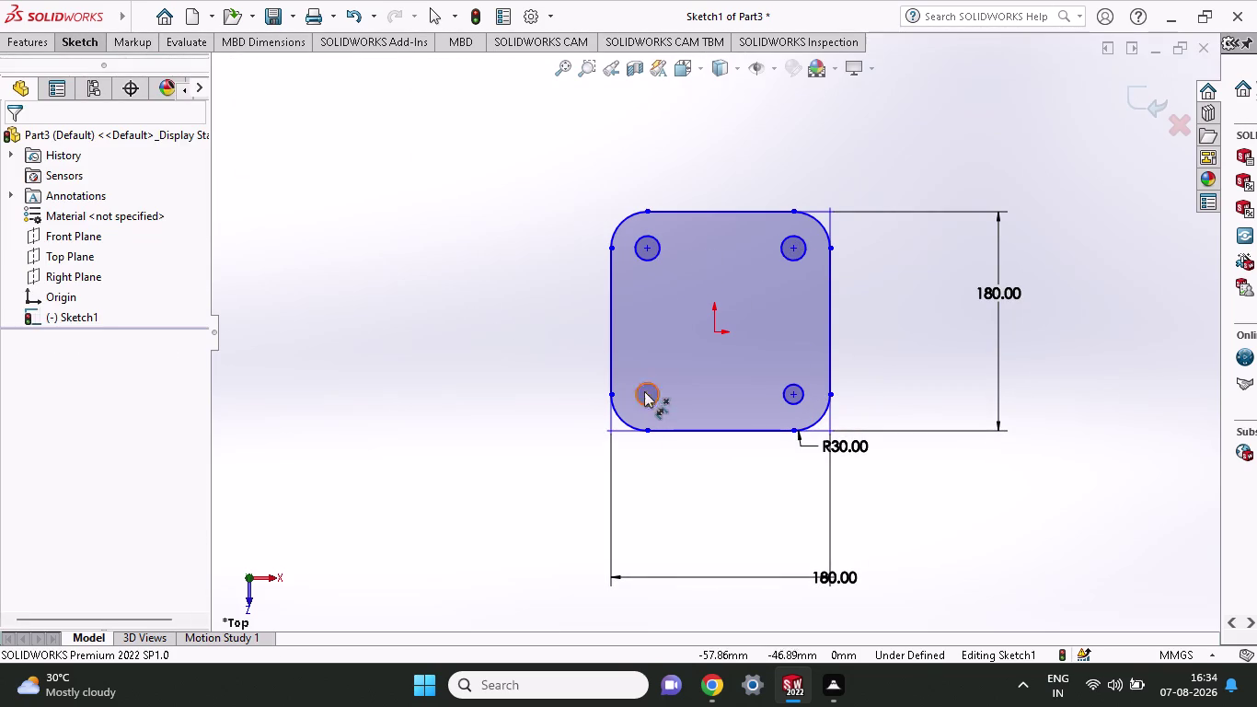
click(644, 391)
click(791, 391)
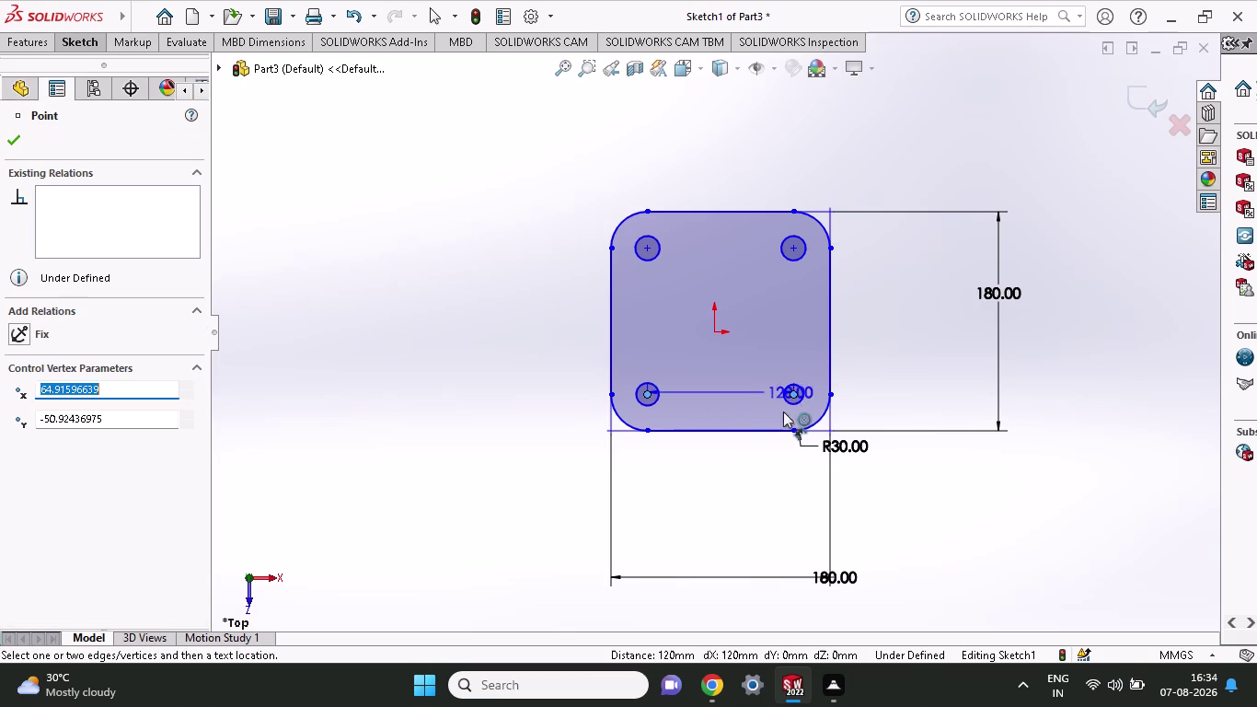
click(773, 491)
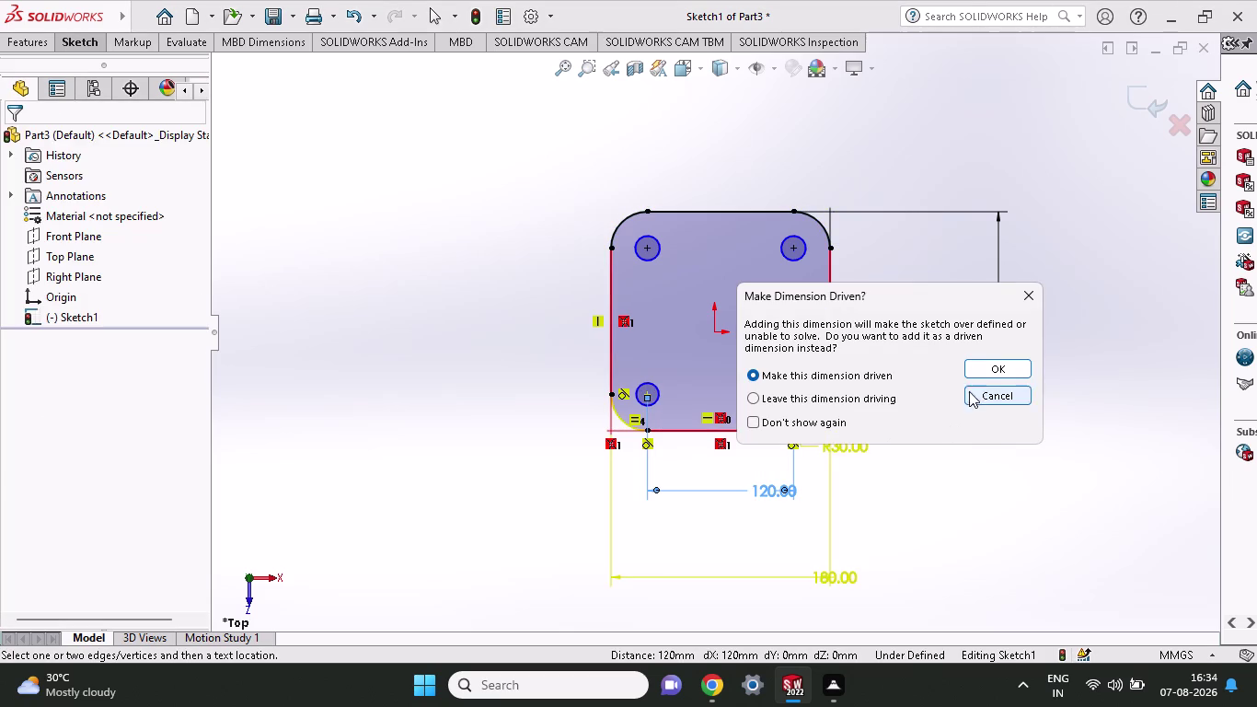
click(1028, 303)
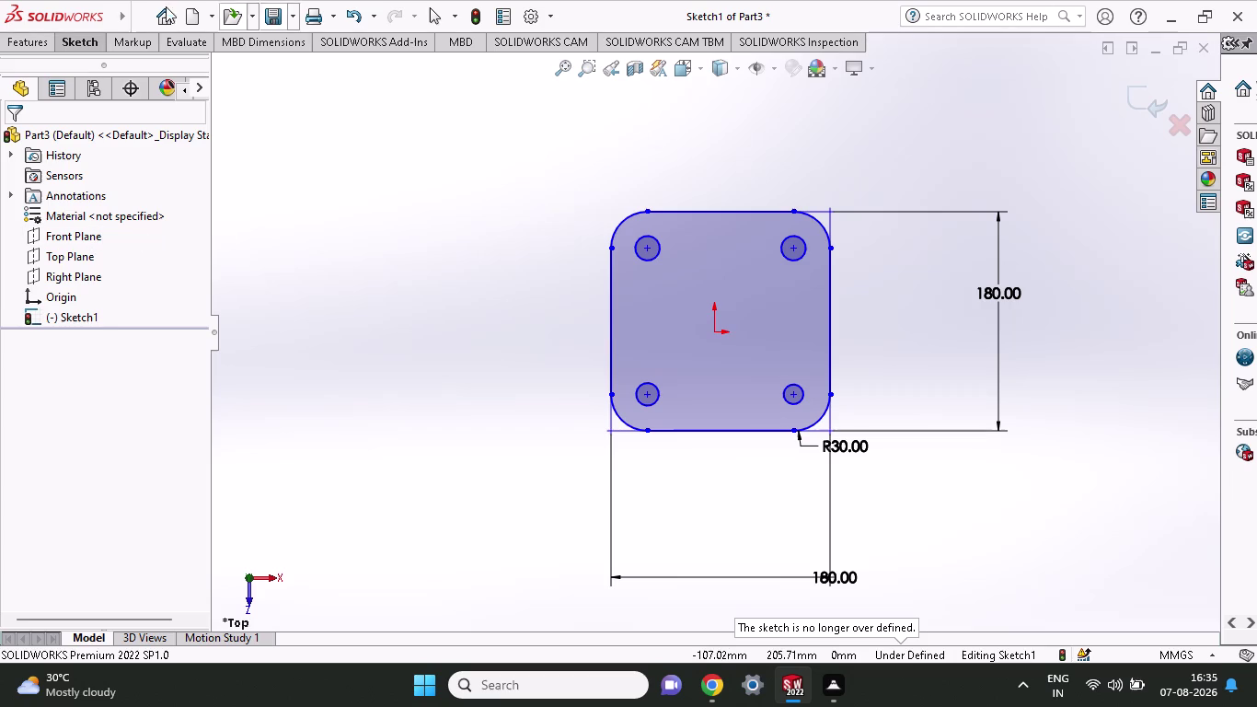
click(70, 40)
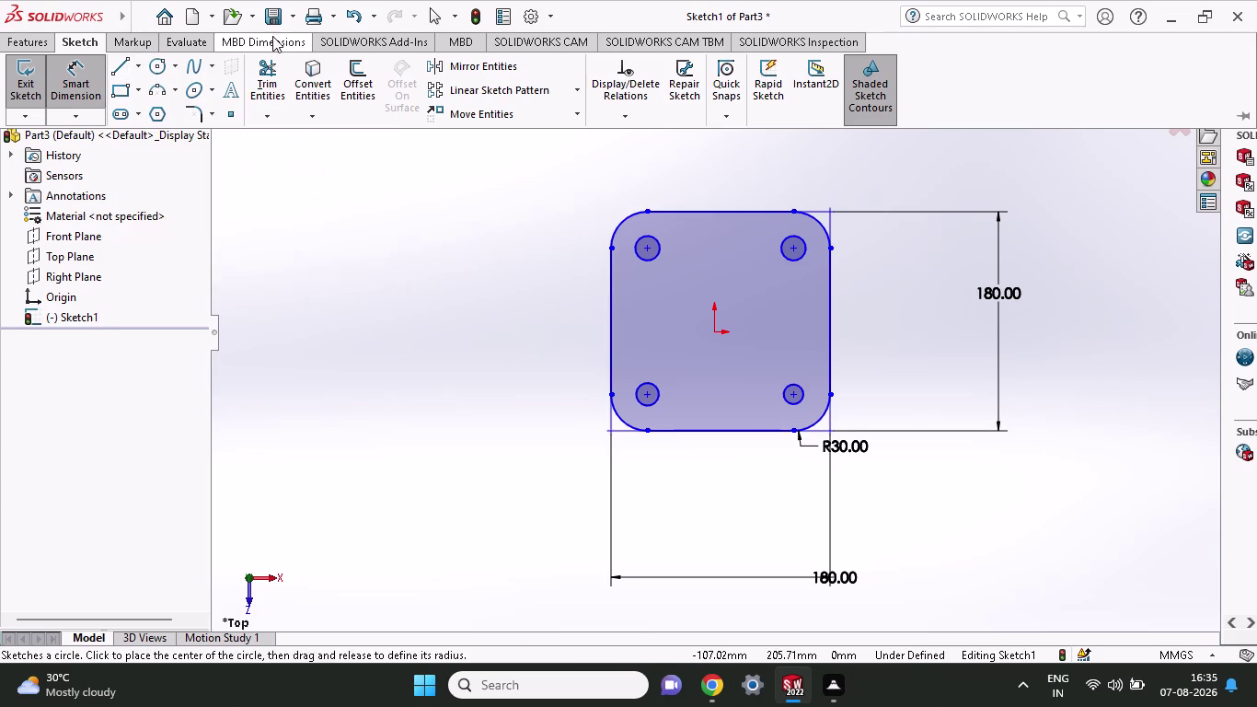
Give the bottom-left corner circle a 12 mm diameter dimension.
click(78, 73)
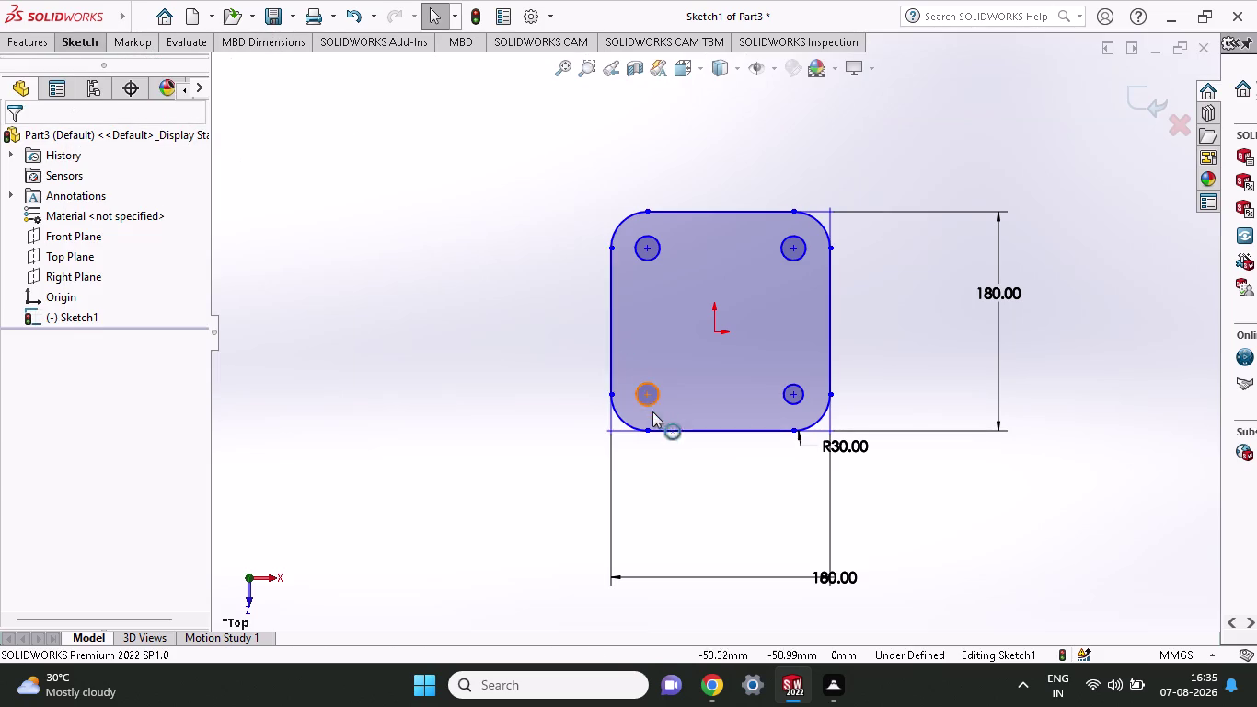
click(92, 42)
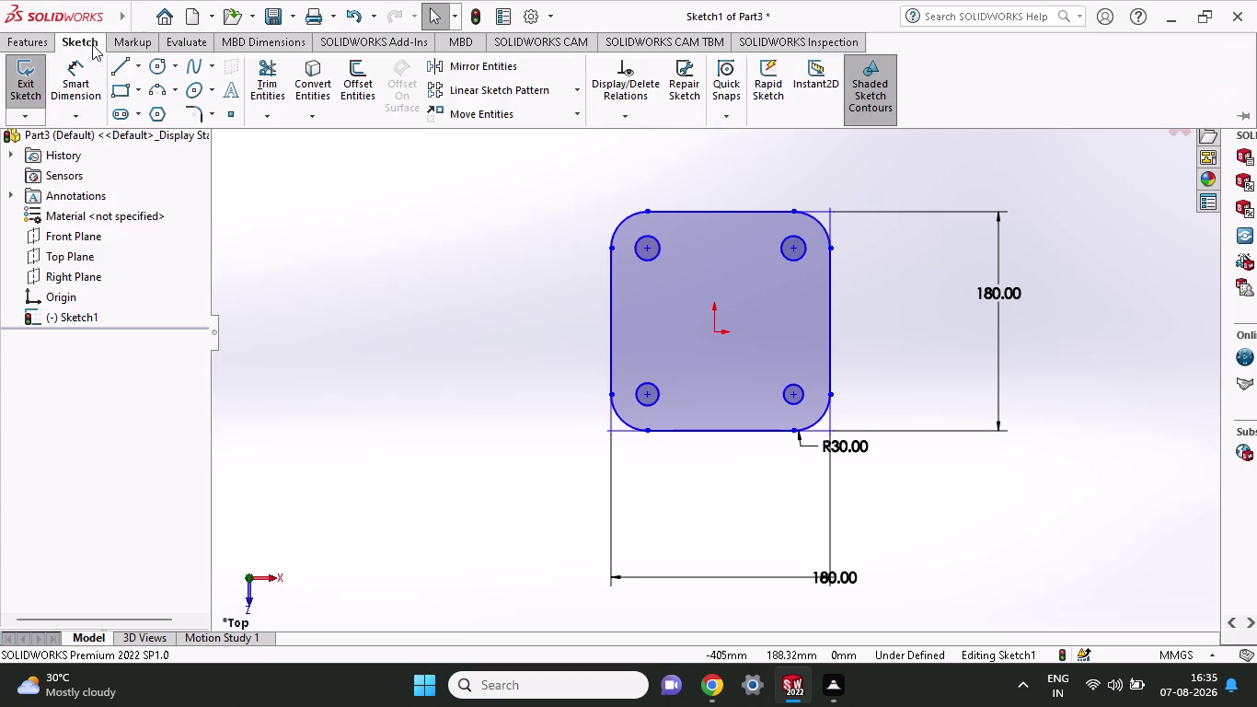
click(79, 84)
click(649, 401)
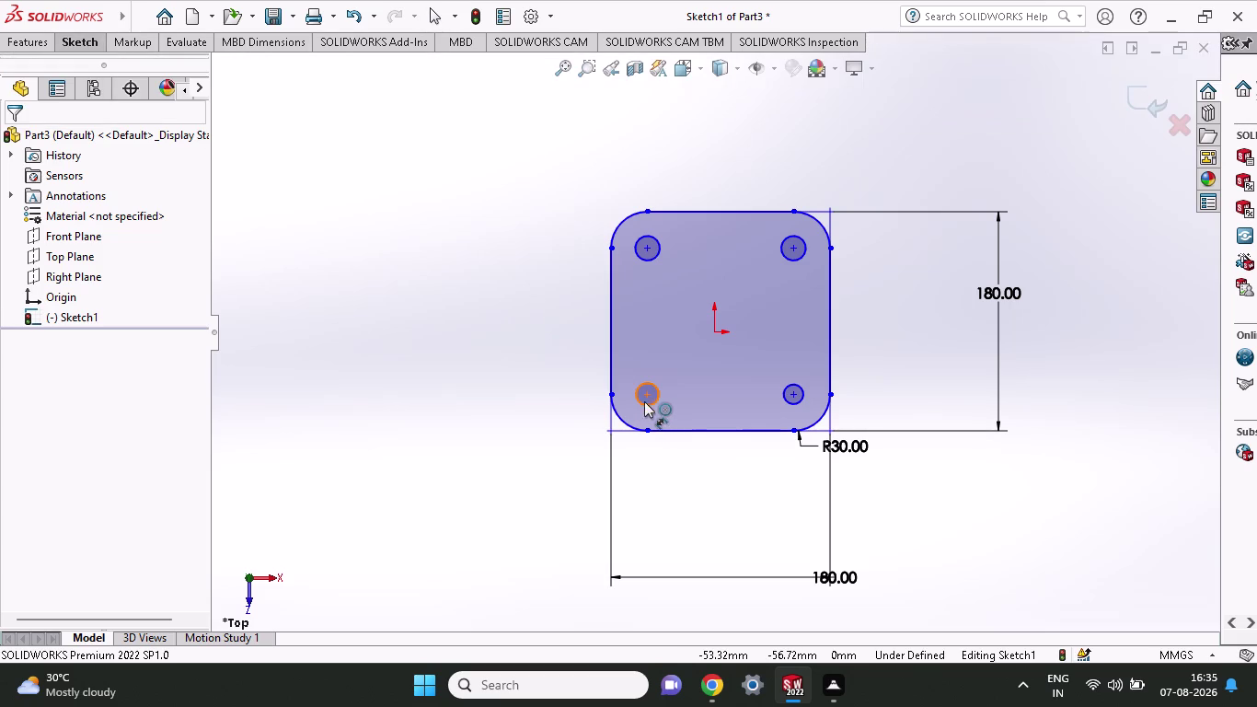
click(543, 395)
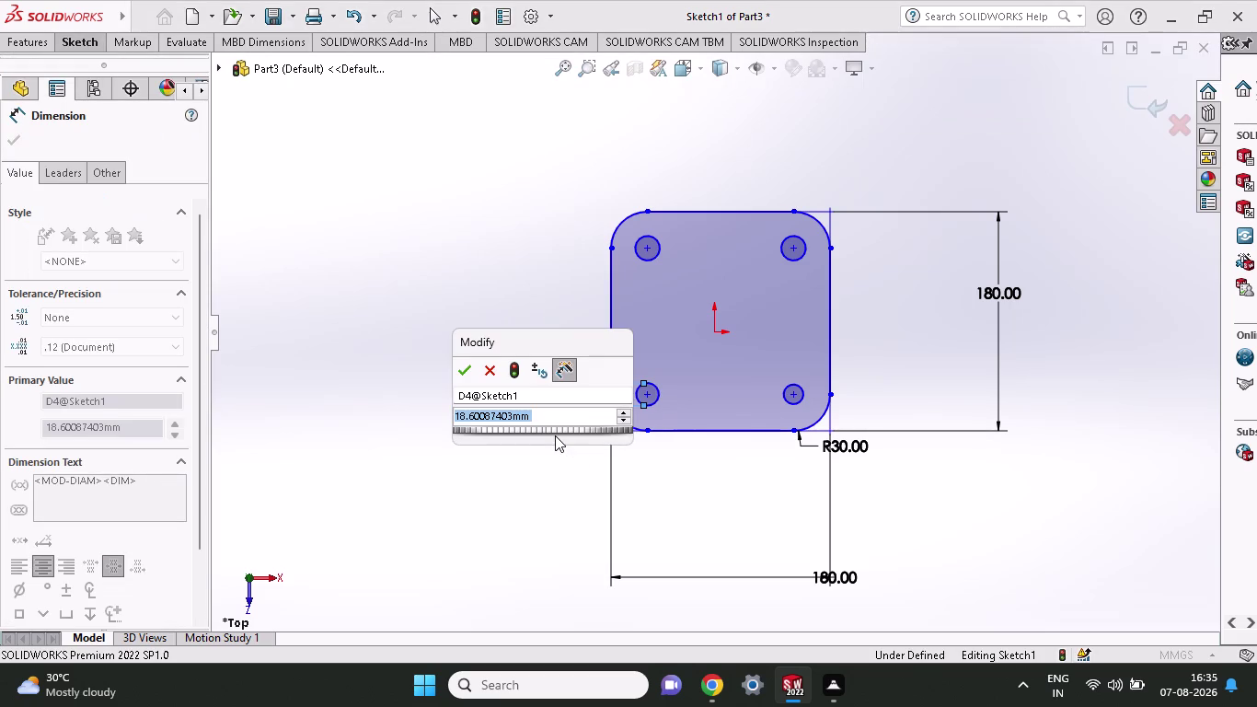
text(12)
click(465, 373)
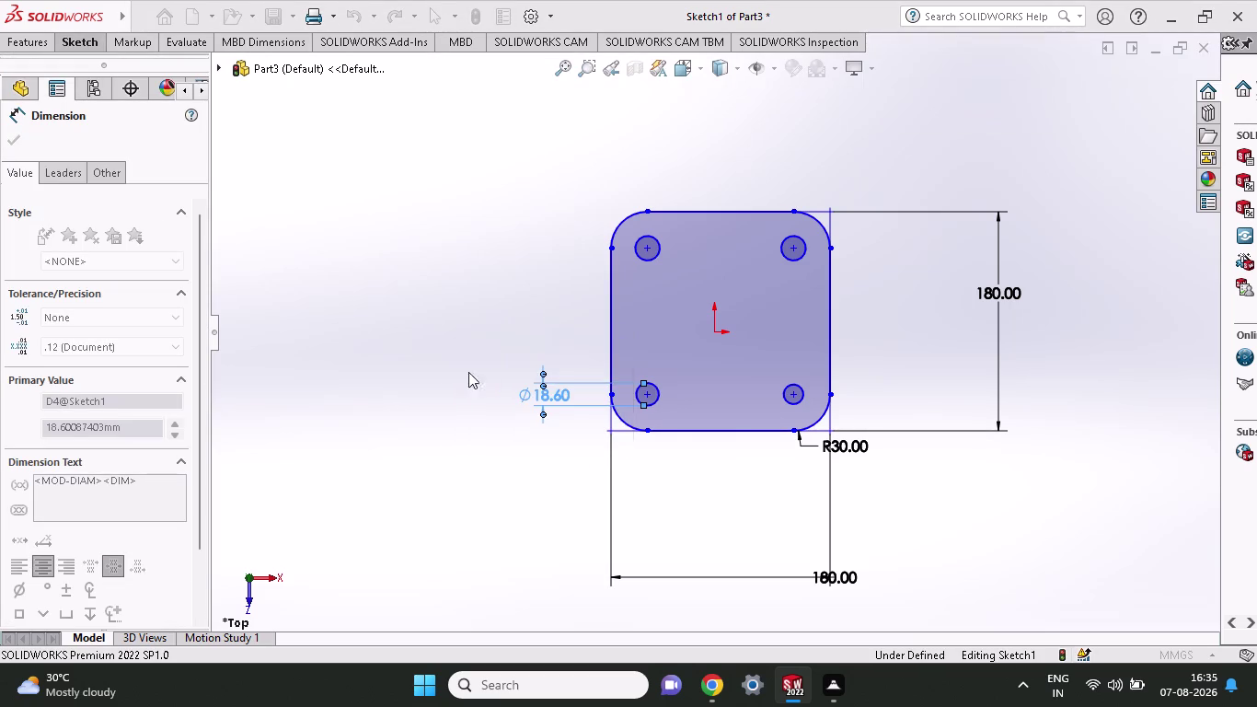
Set the top-left circle's diameter to 12 mm, cancelling a stray top-right dimension.
click(657, 250)
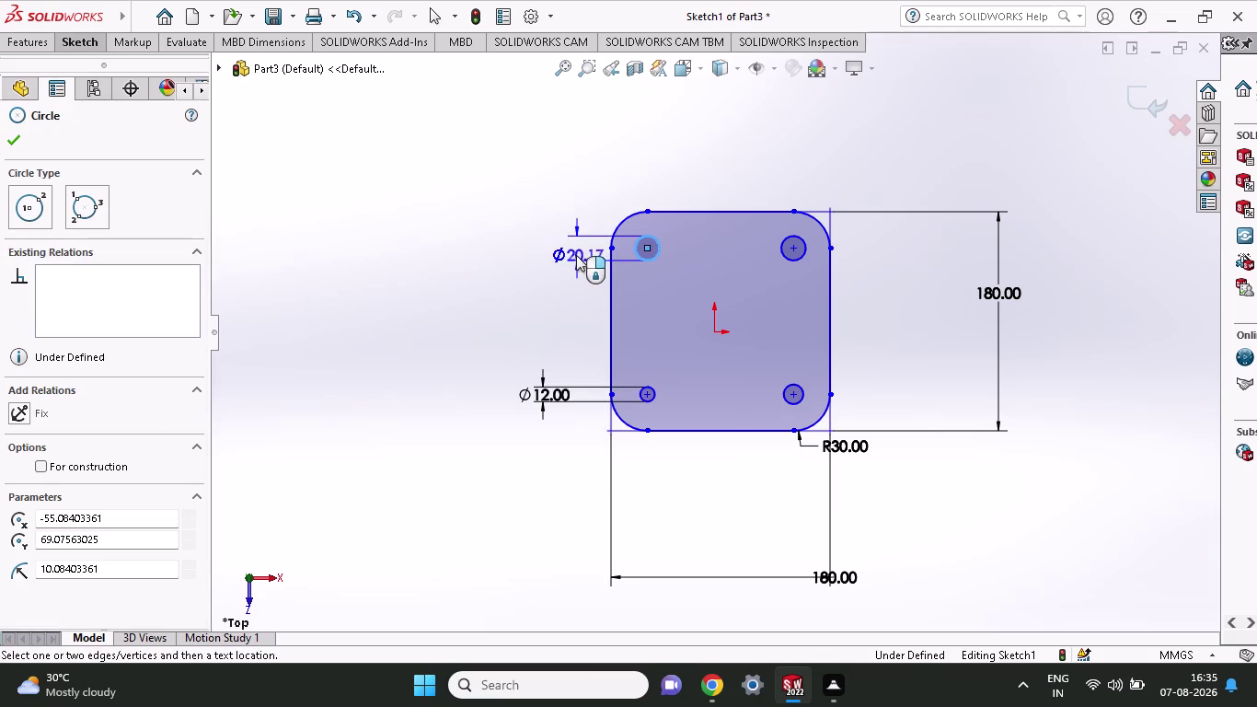
click(566, 255)
text(12)
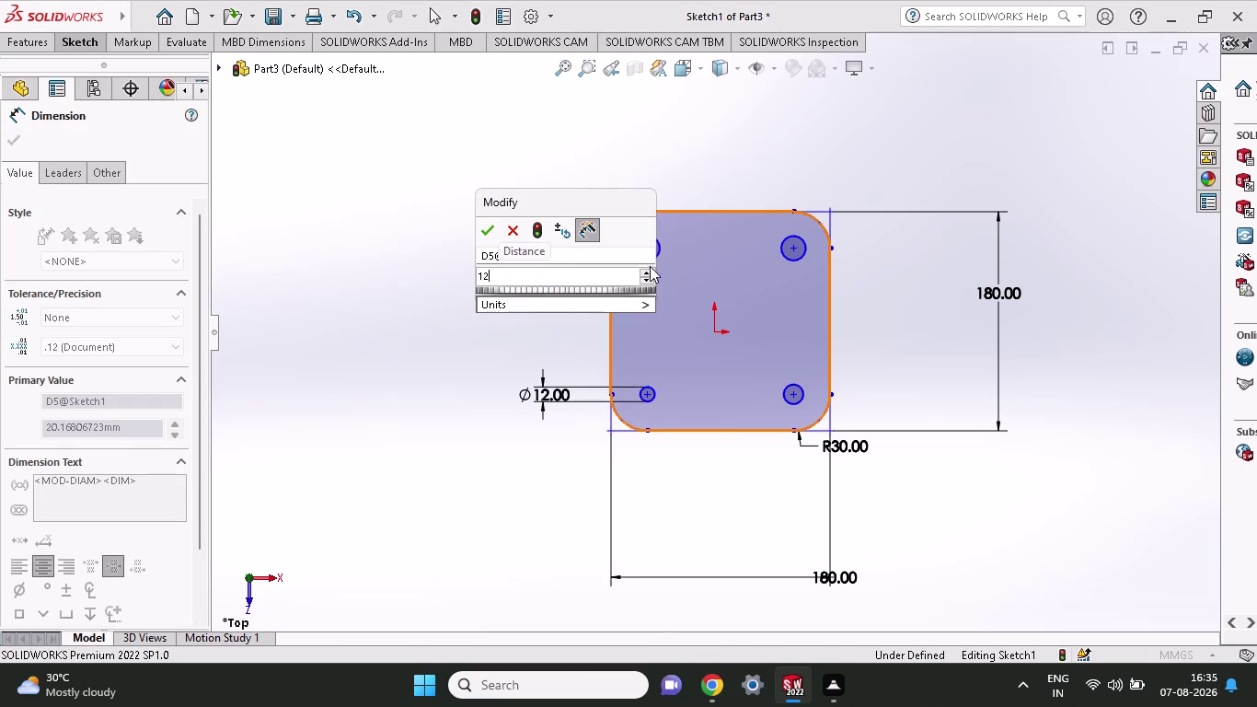
click(485, 234)
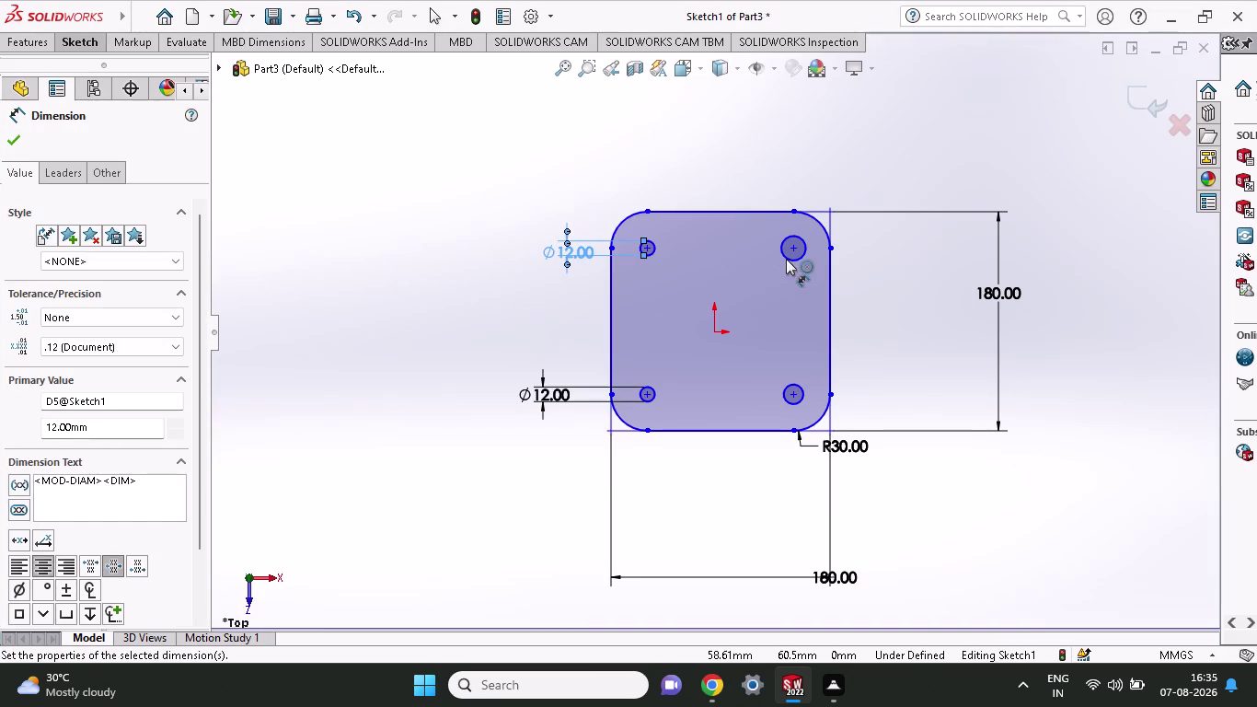
click(786, 258)
key(1)
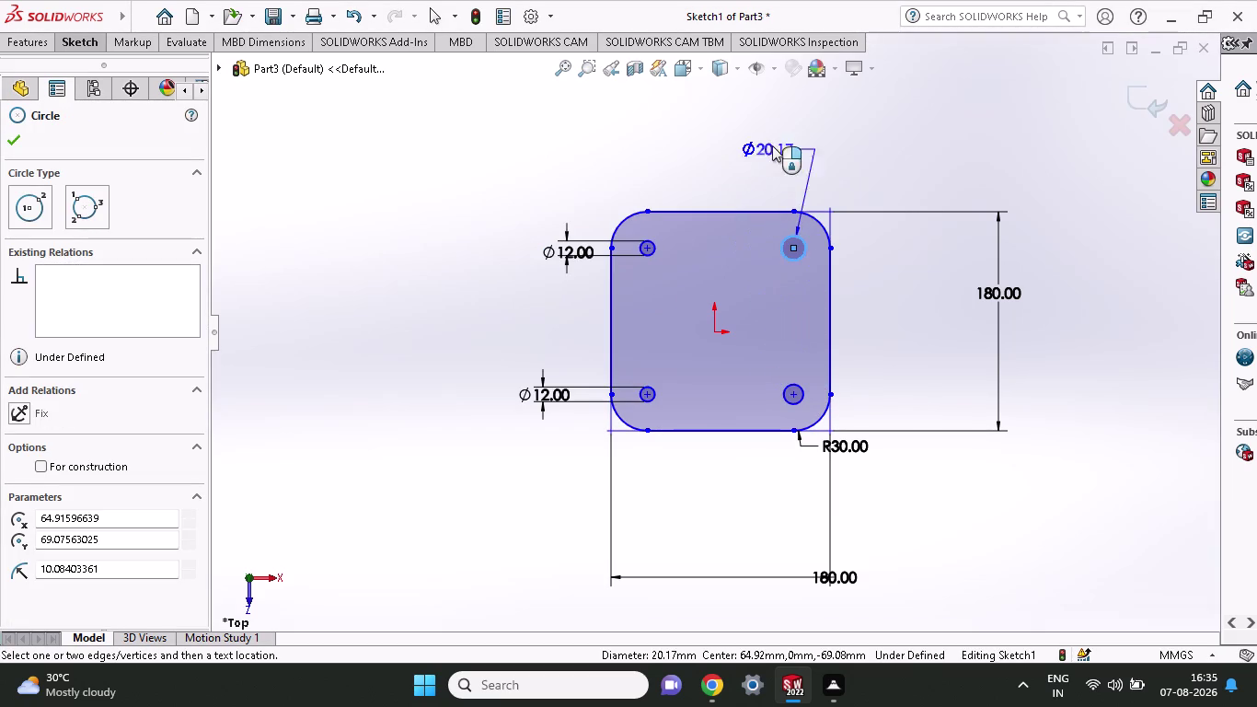
key(1)
key(Escape)
key(Escape)
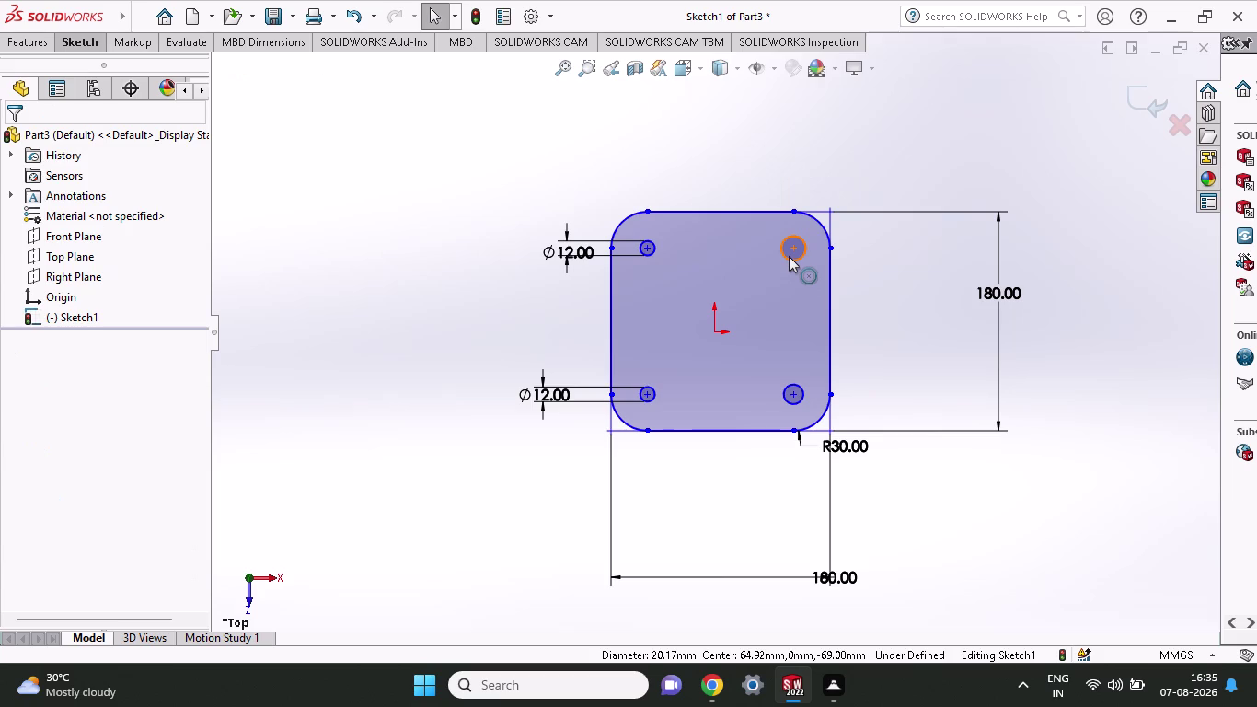
click(789, 256)
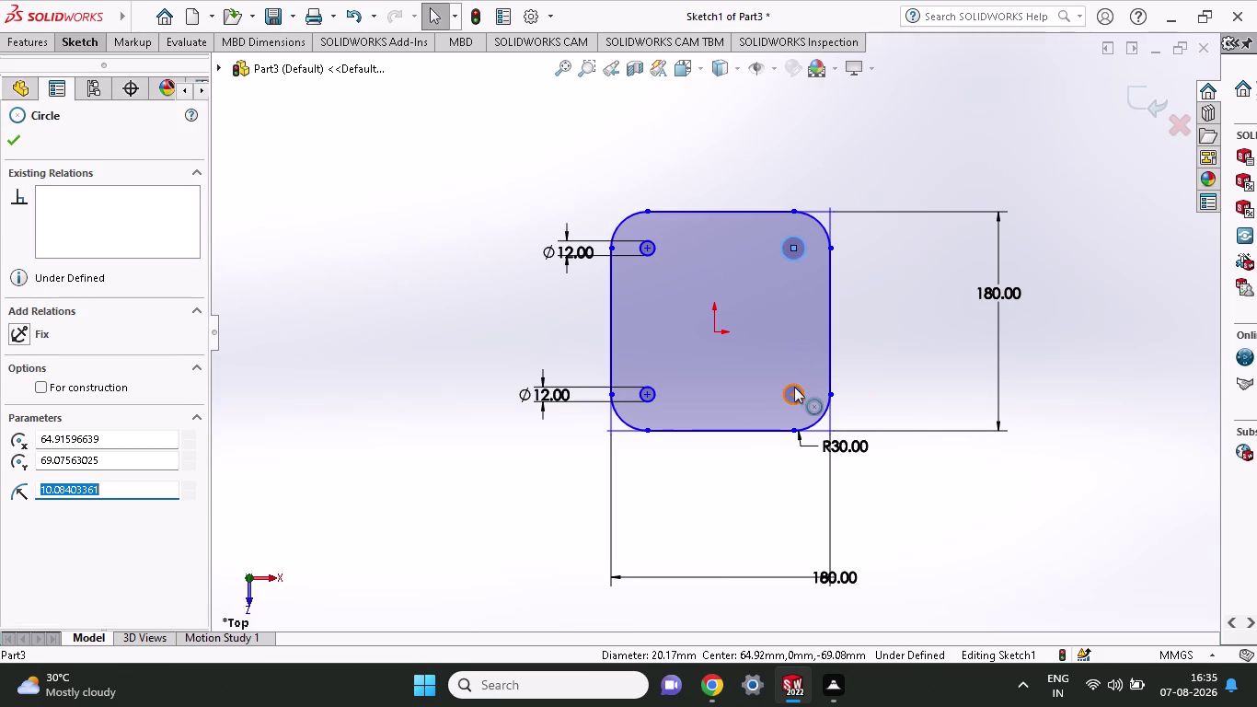
click(794, 384)
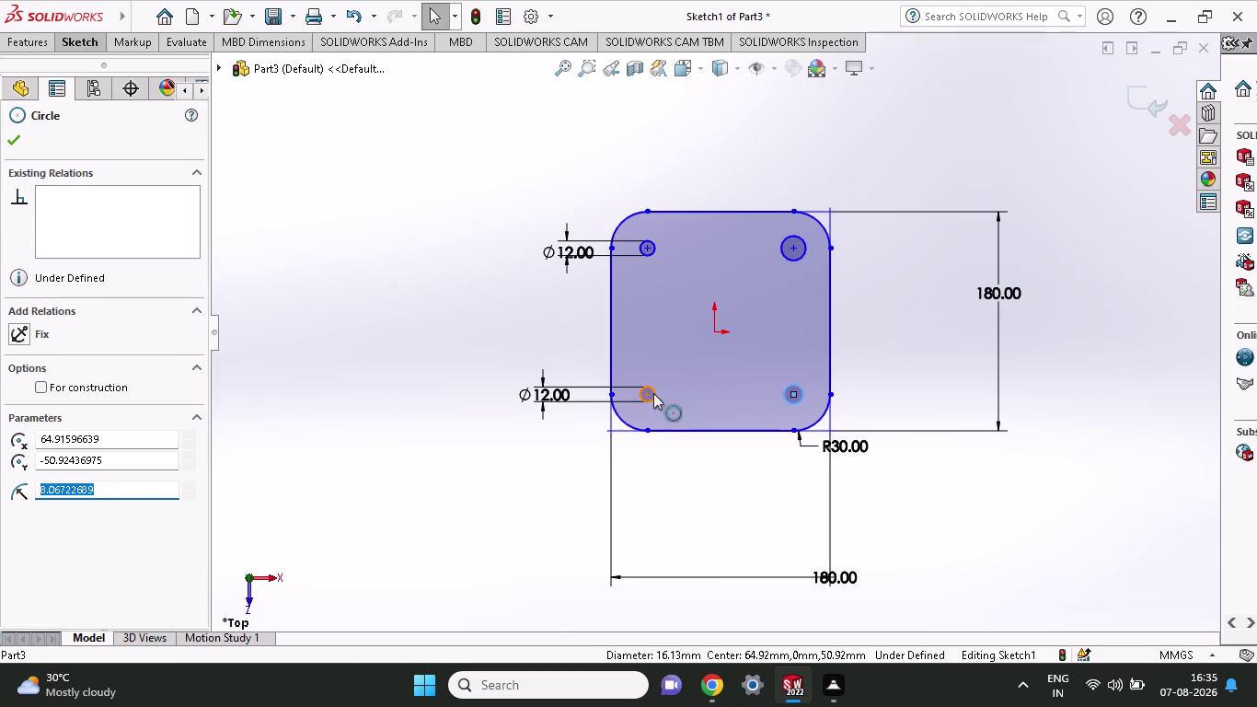
click(653, 393)
click(798, 260)
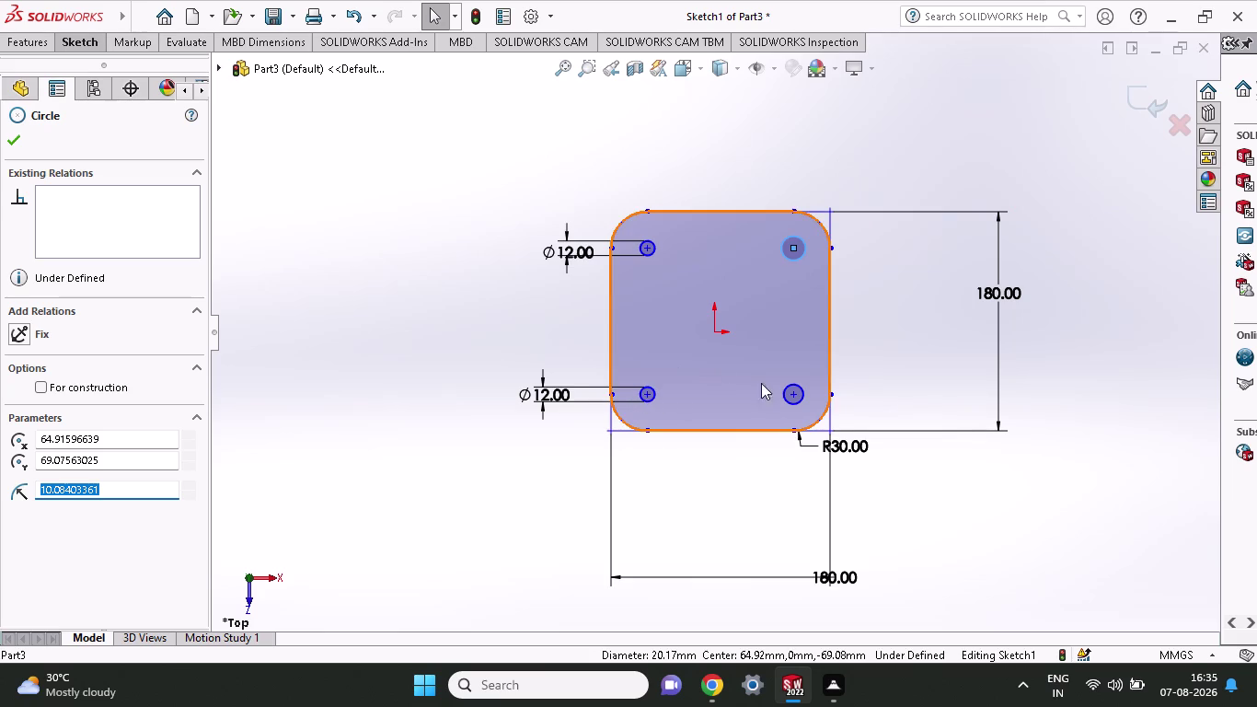
click(781, 400)
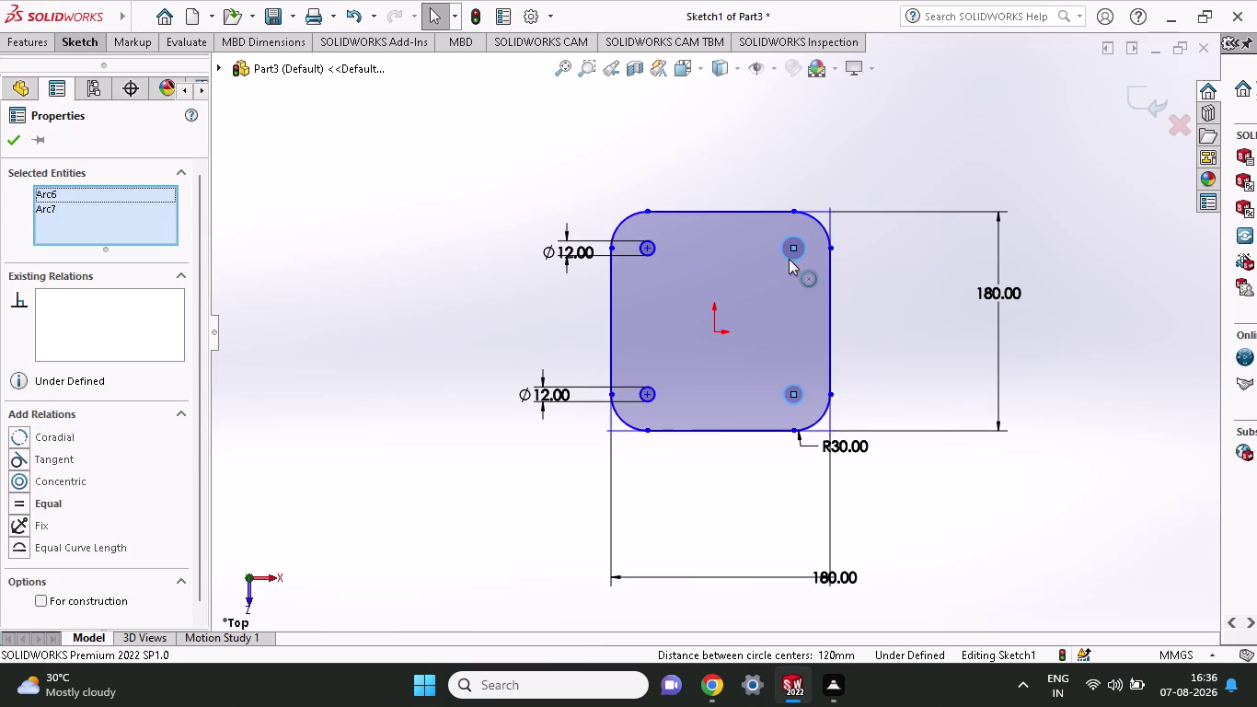
click(788, 257)
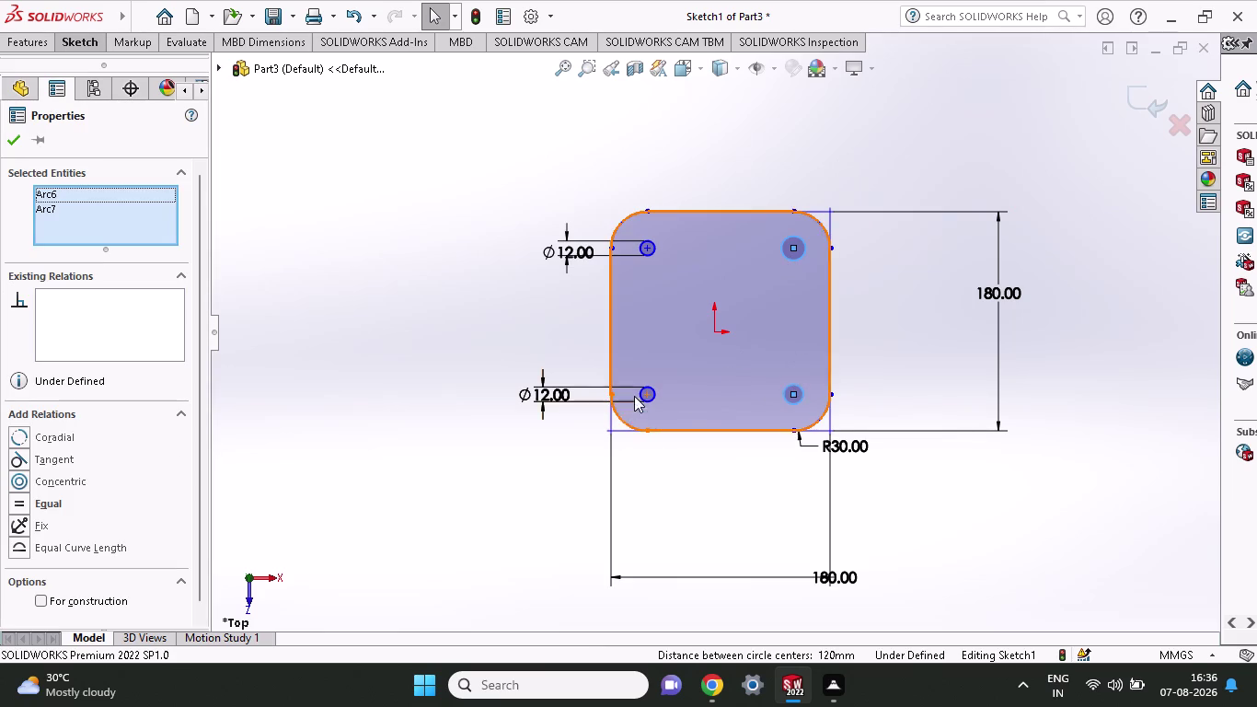
click(648, 400)
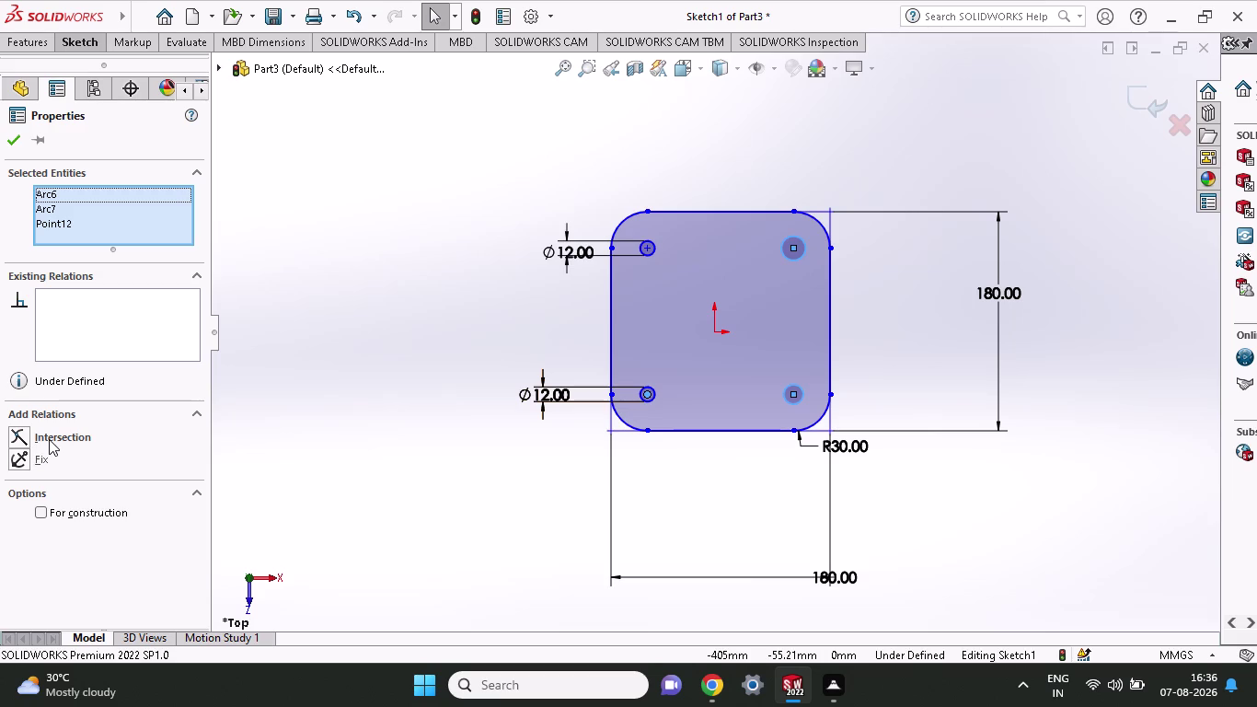
key(Escape)
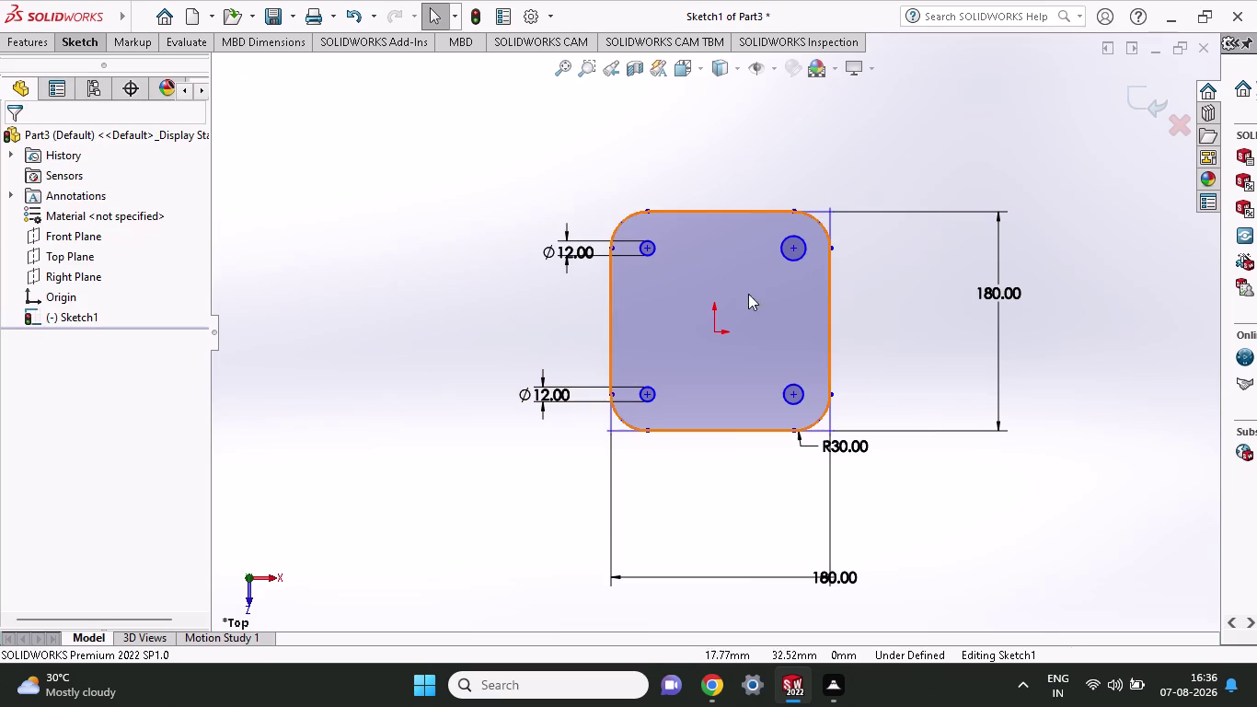
click(63, 39)
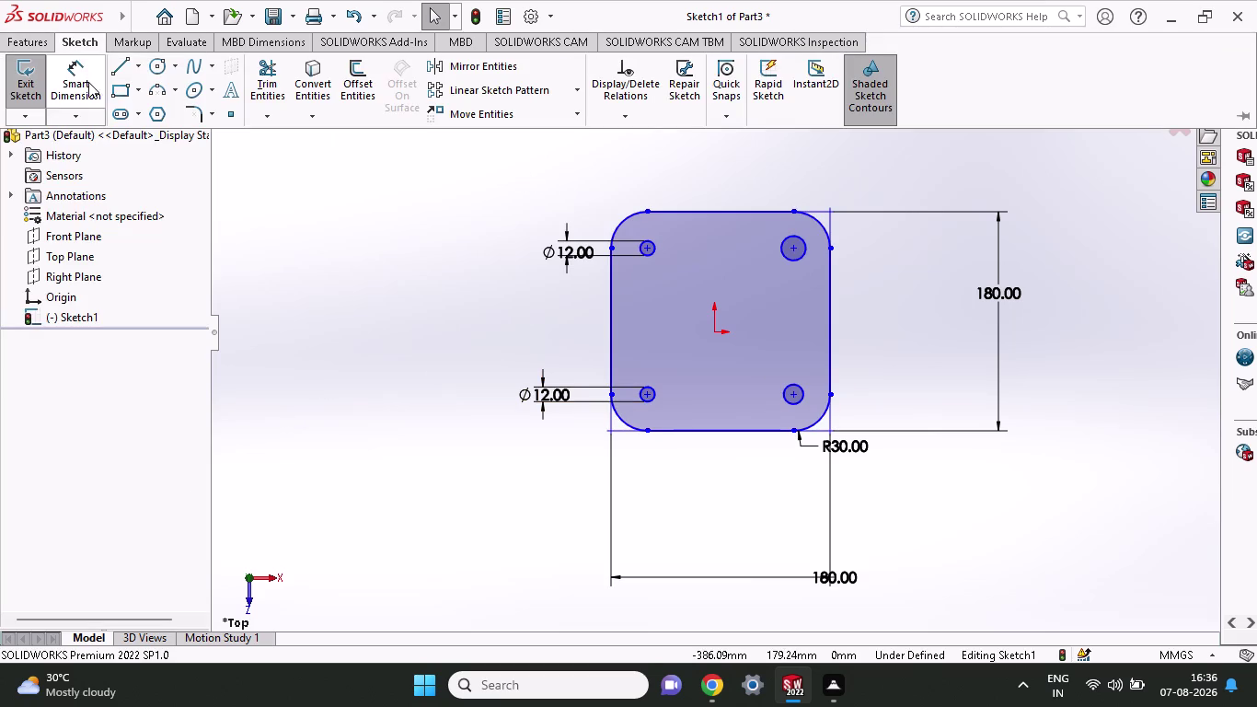
Dimension the top-right corner circle to a 12 mm diameter.
click(87, 79)
click(787, 261)
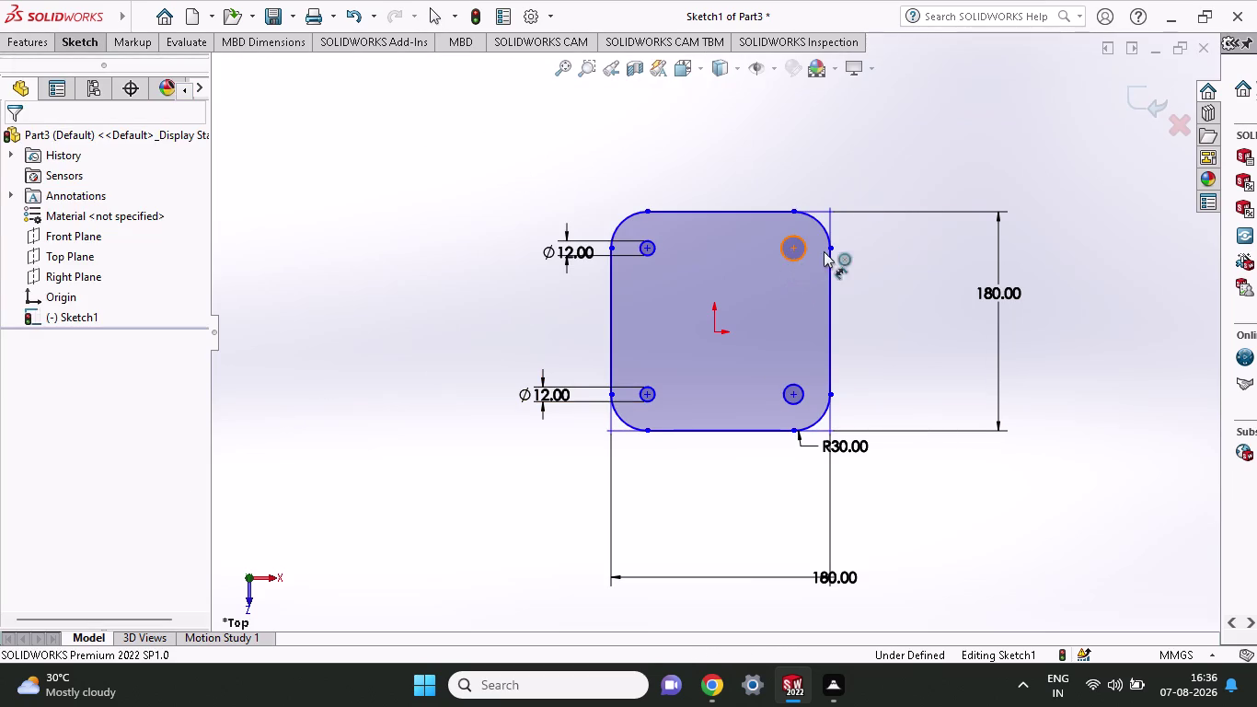
click(934, 245)
text(1)
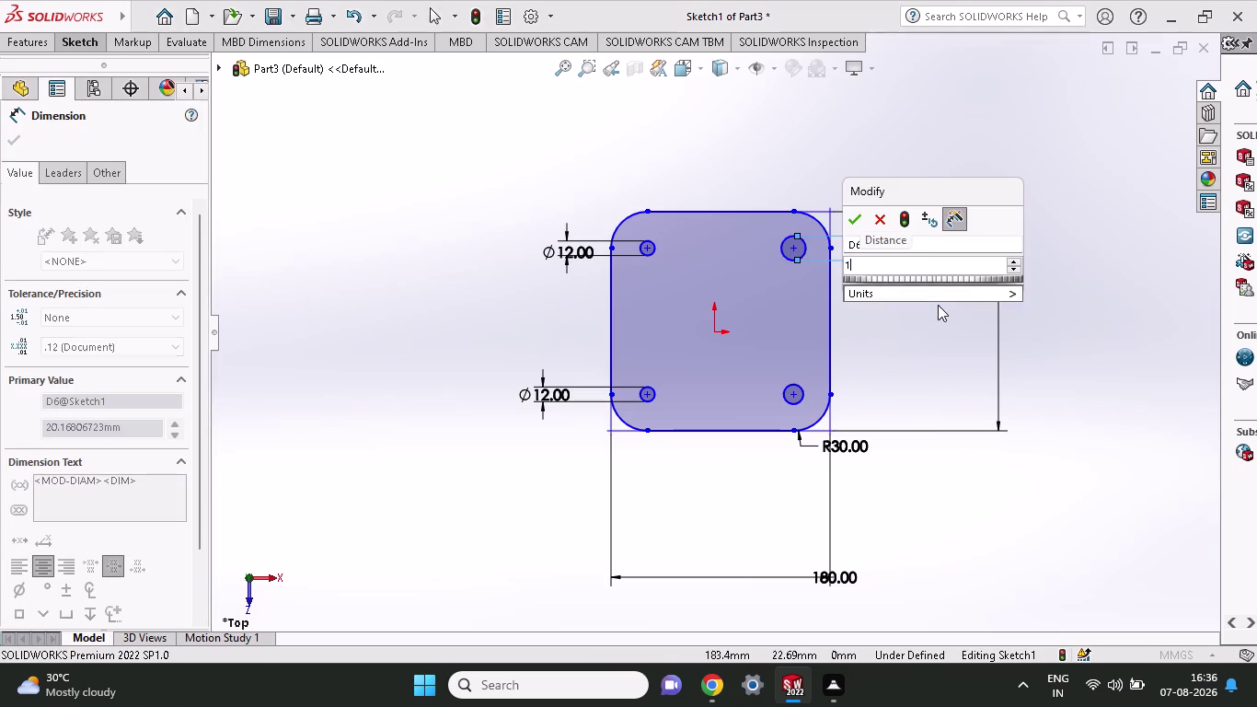
text(12)
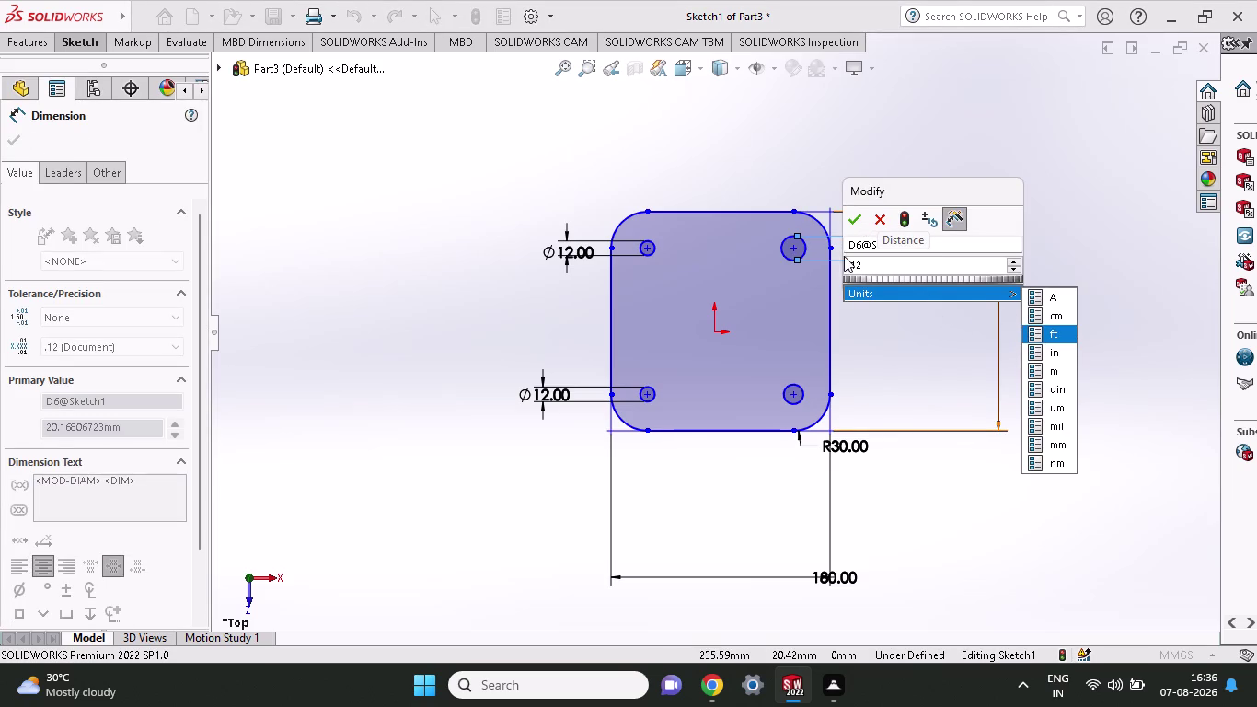
click(848, 263)
key(BackSpace)
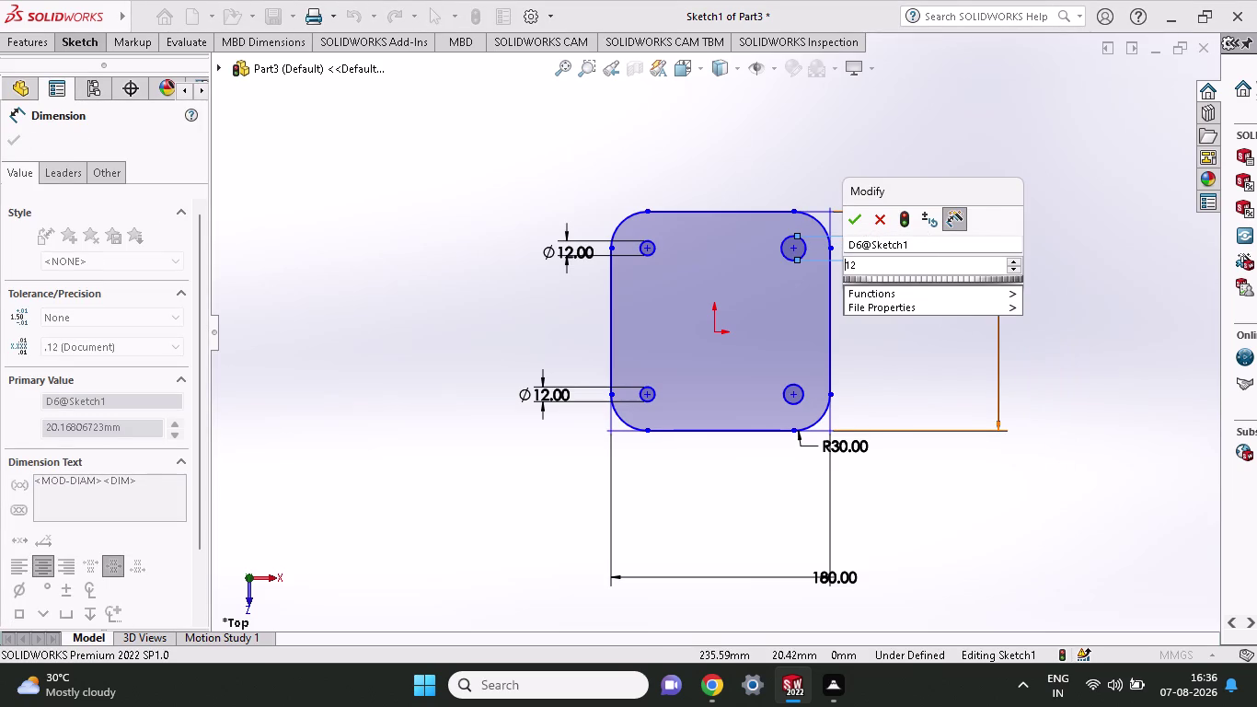
click(856, 216)
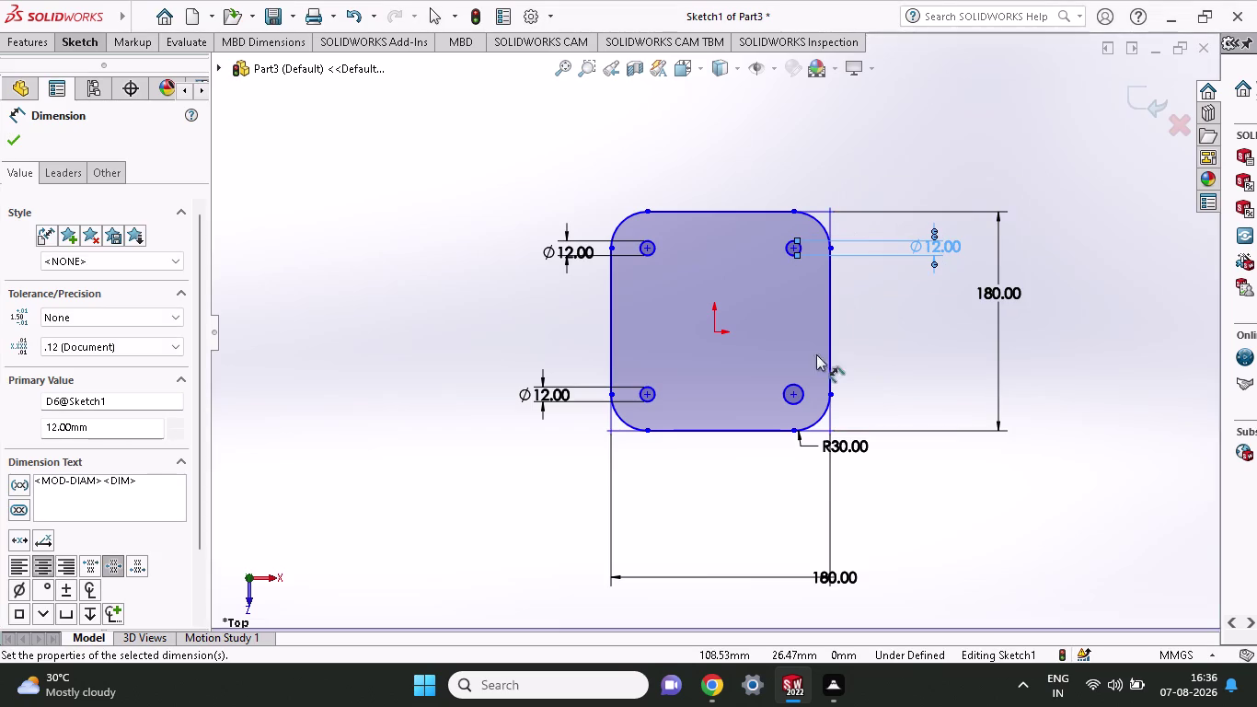
Dimension the bottom-right circle to a 12 mm diameter after a failed first attempt.
click(799, 397)
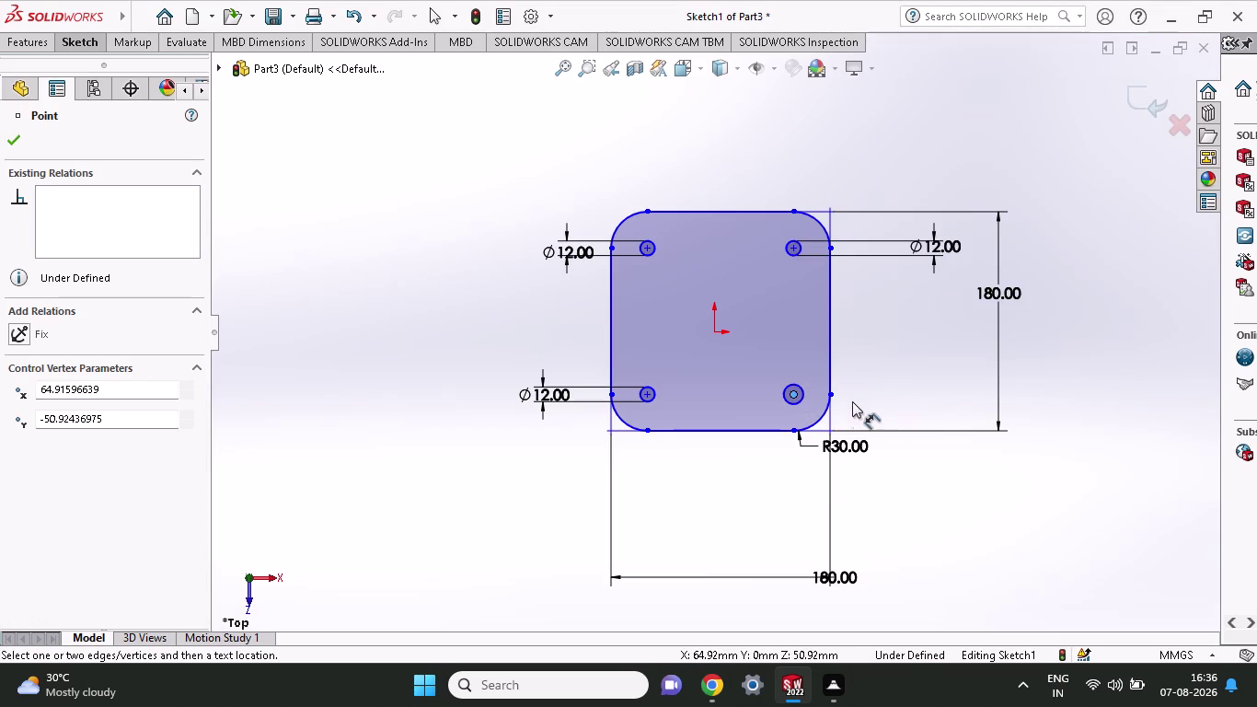
click(794, 402)
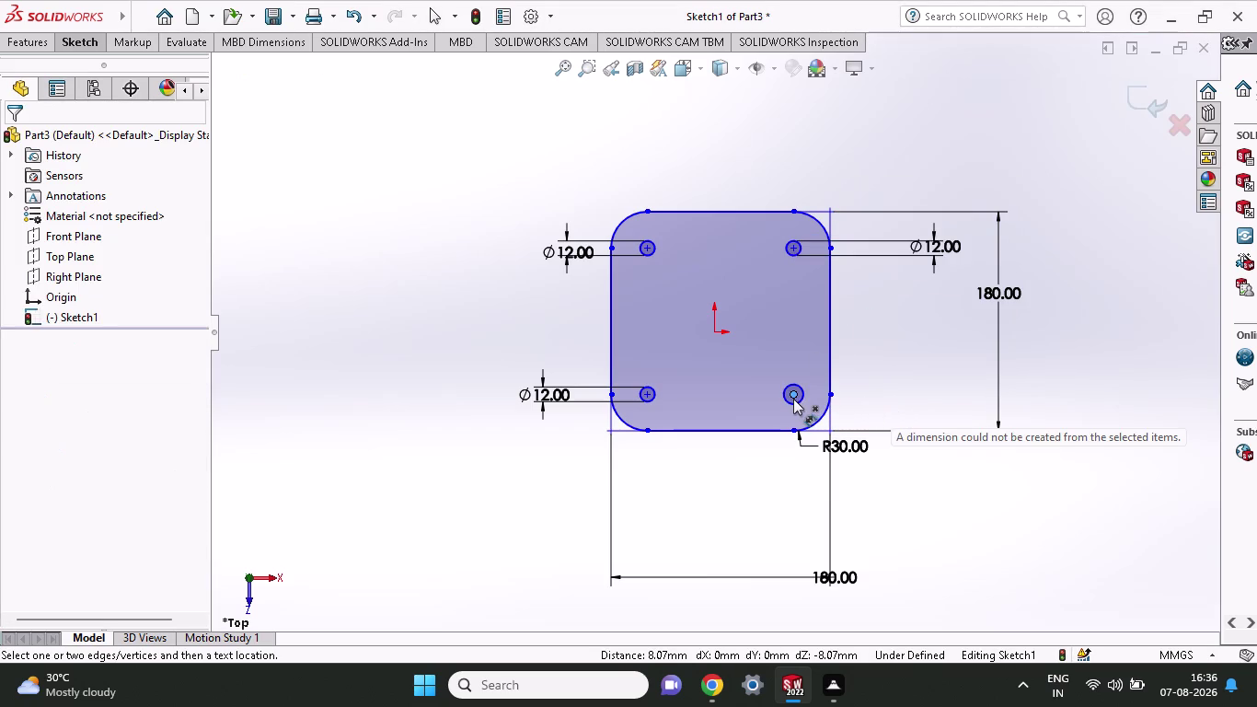
click(798, 400)
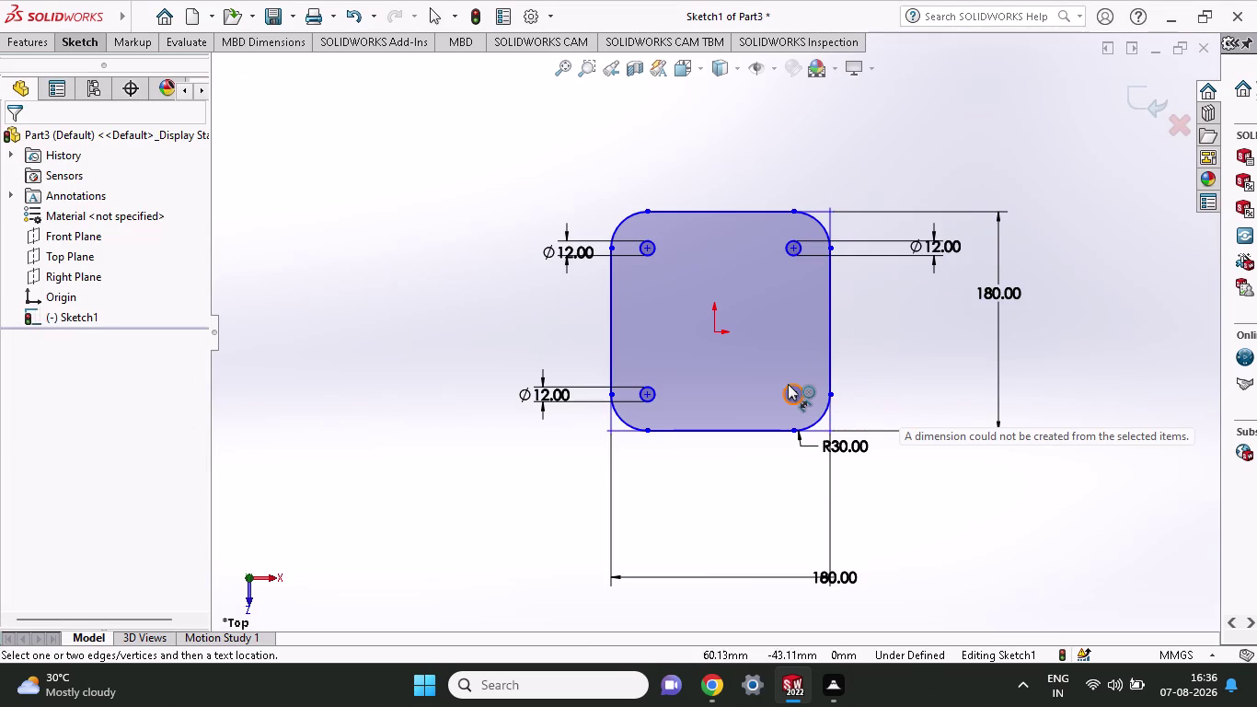
click(792, 384)
key(Escape)
key(Escape)
key(Escape)
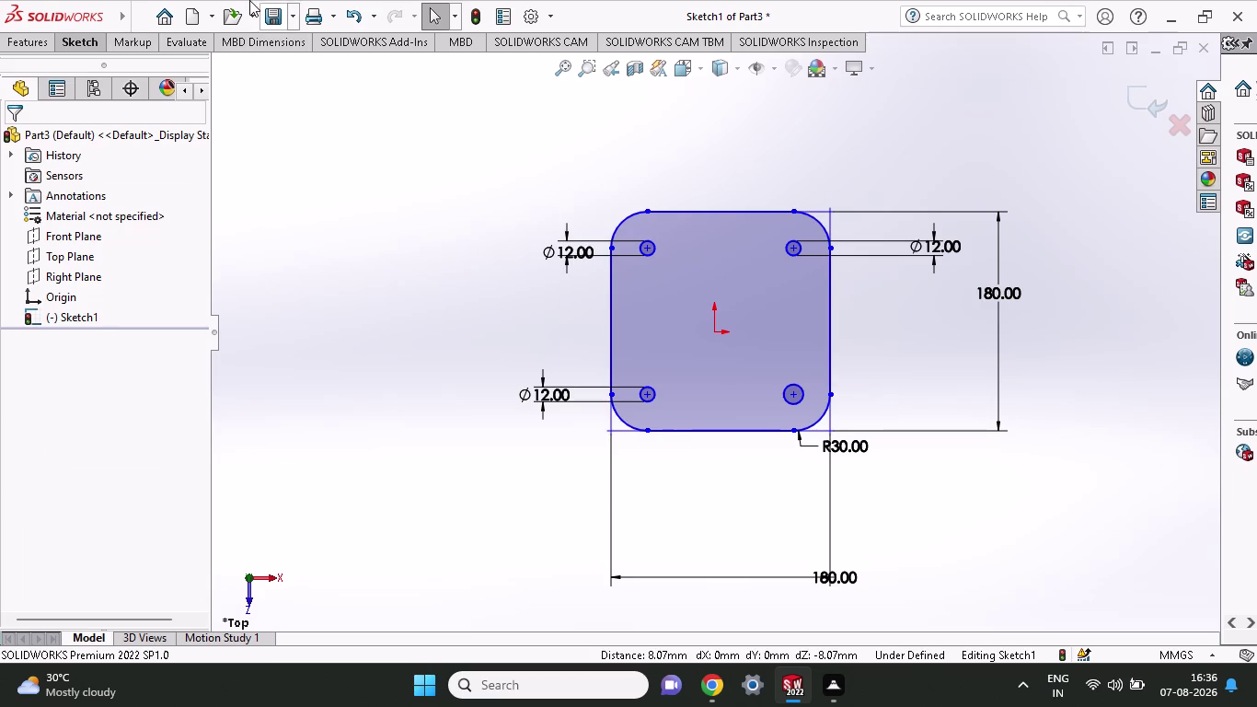
click(79, 43)
click(98, 77)
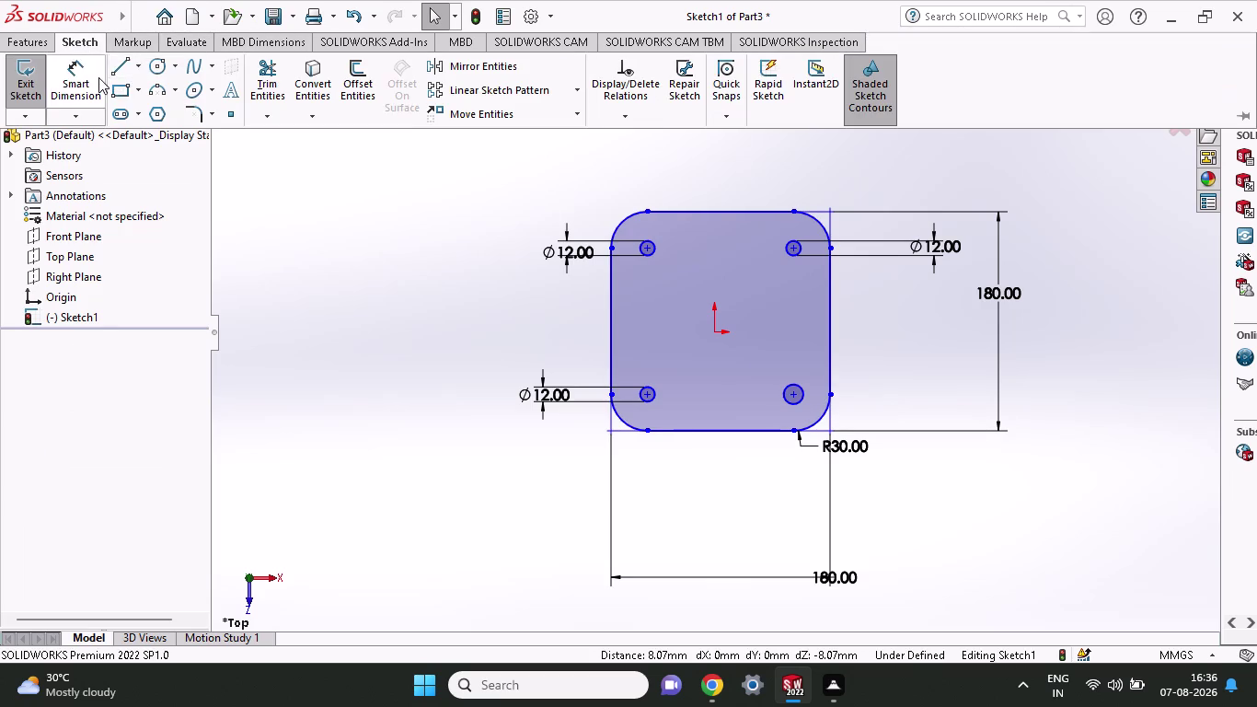
click(798, 401)
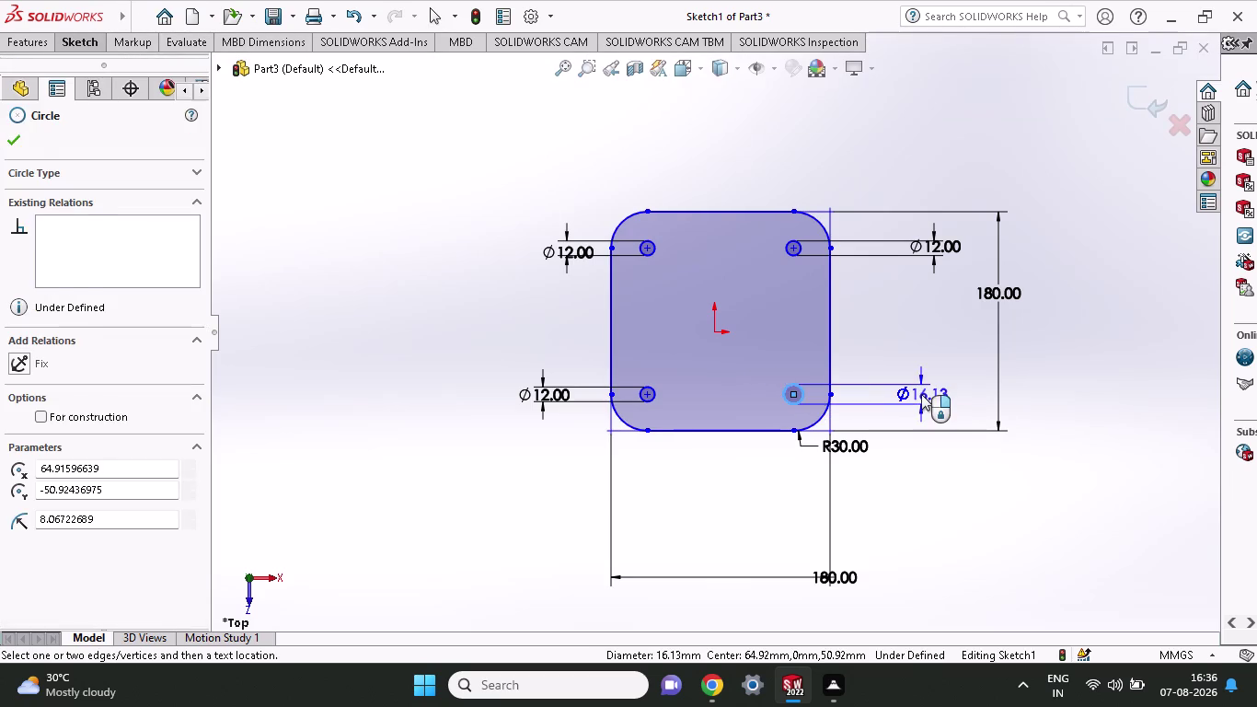
click(921, 394)
text(12)
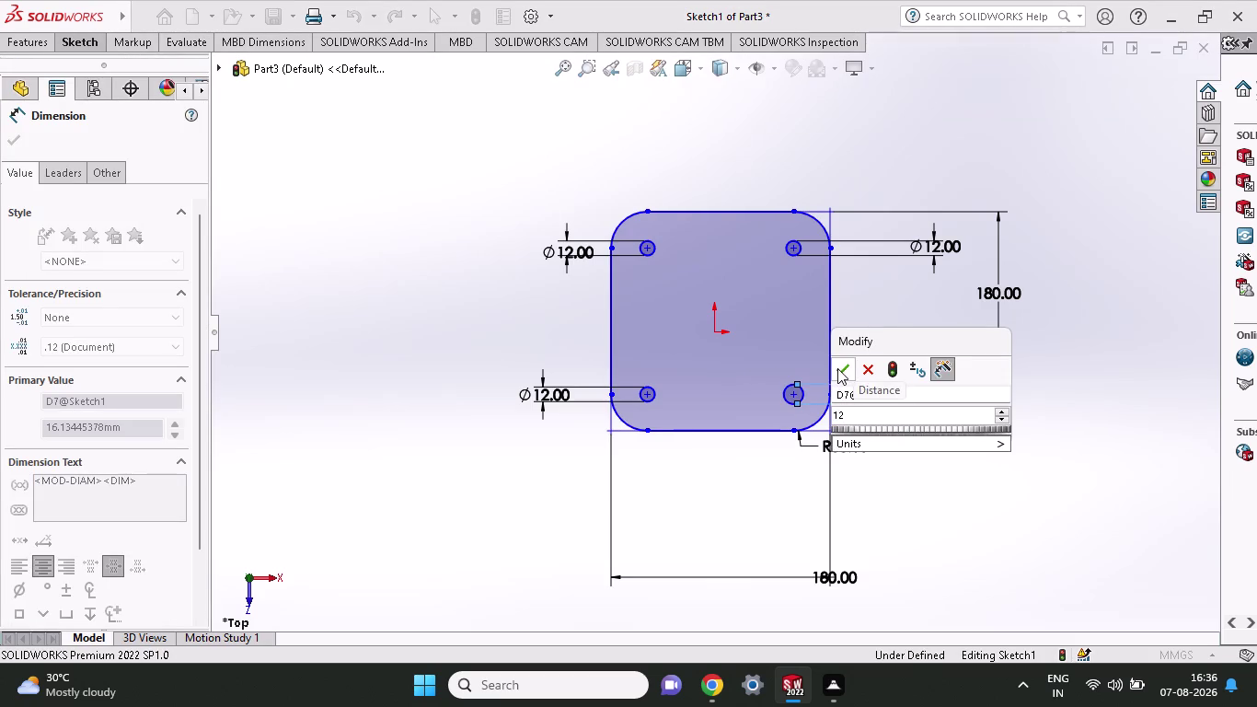
click(837, 368)
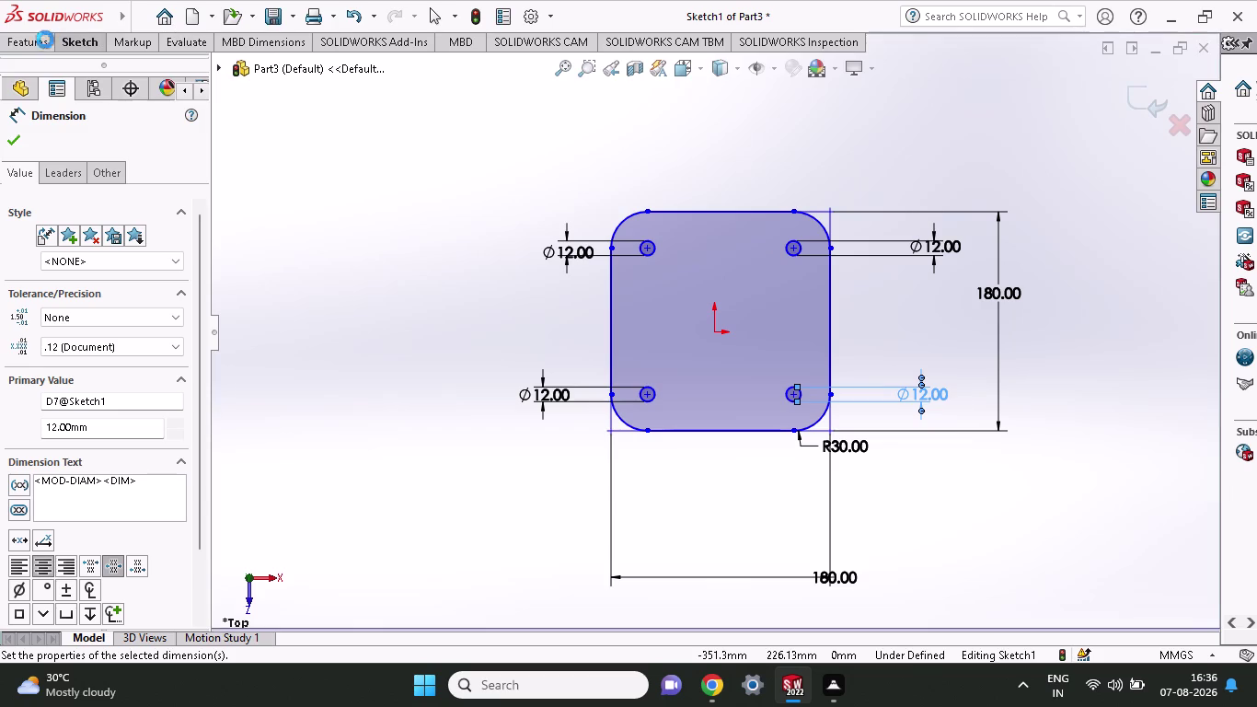
click(33, 43)
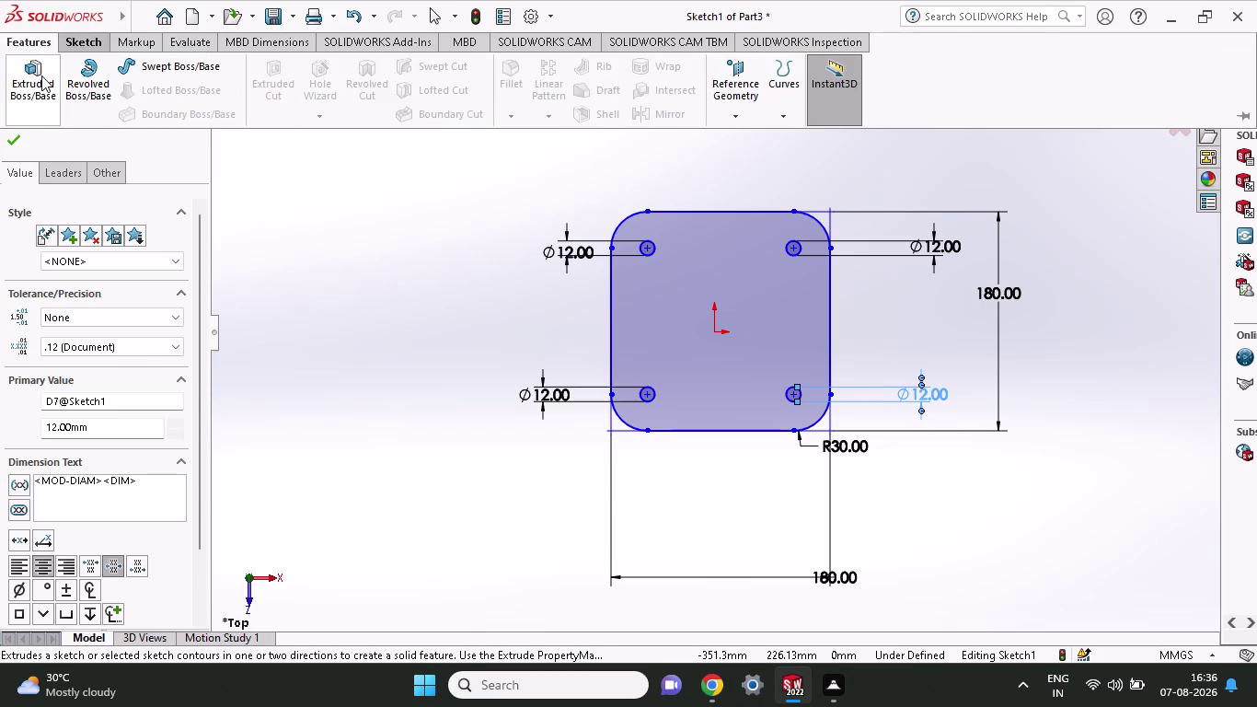
Extrude the rounded square sketch 30 mm deep as Boss-Extrude1.
click(37, 75)
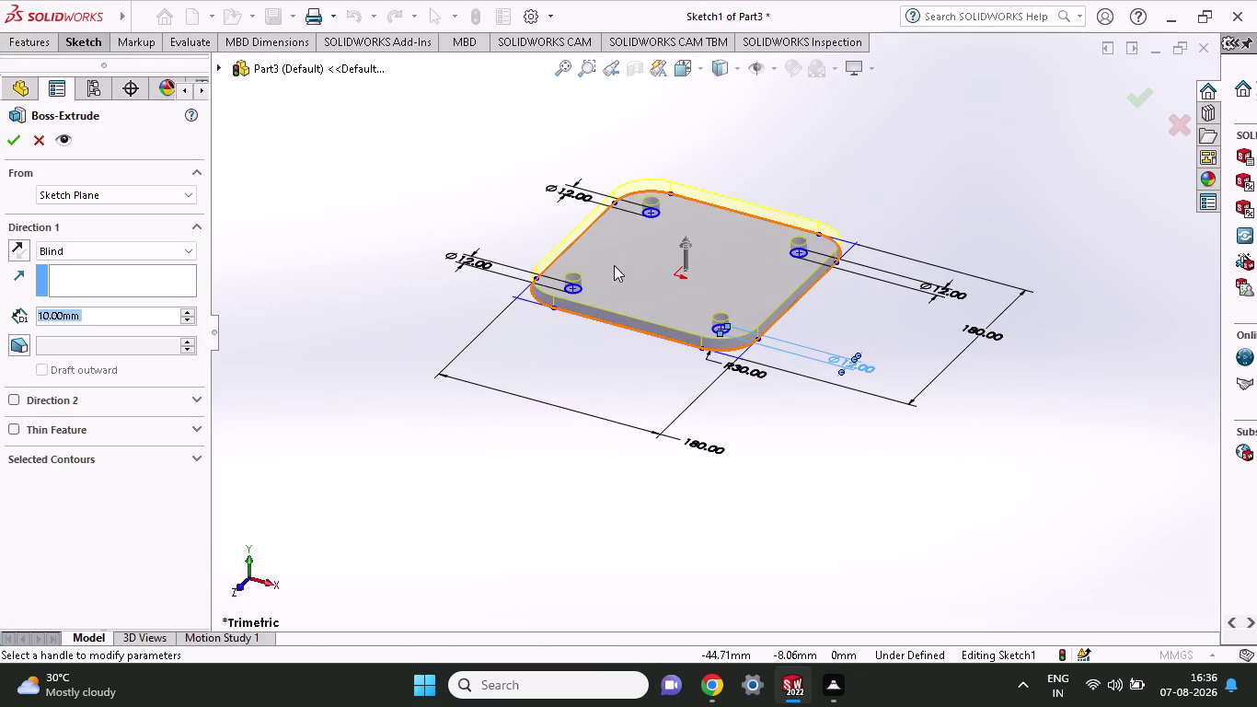
click(627, 255)
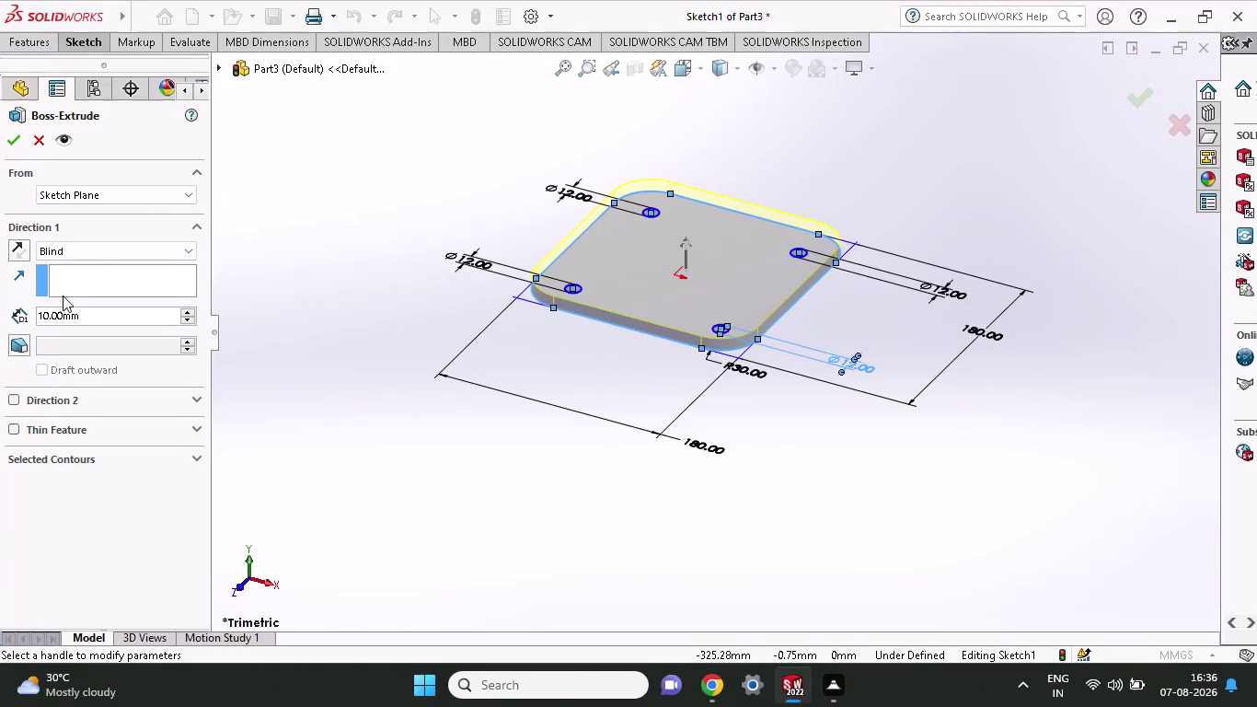
drag(85, 310, 0, 321)
key(3)
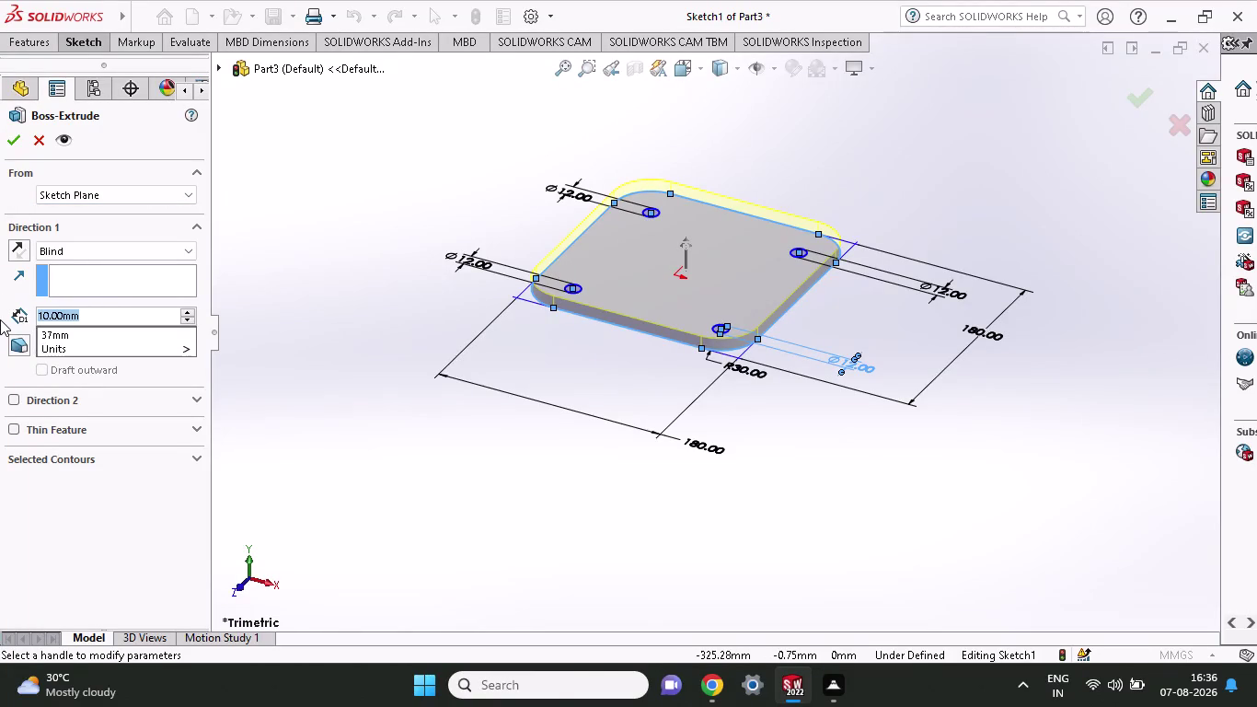
key(0)
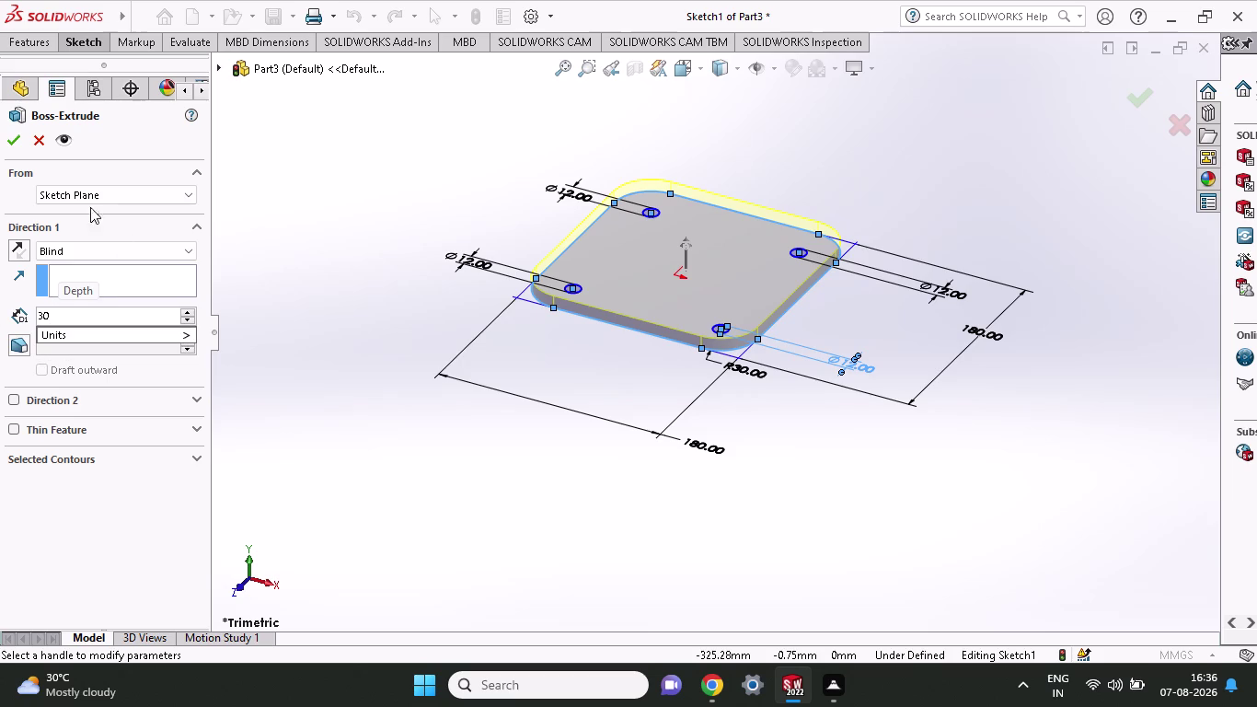
click(9, 143)
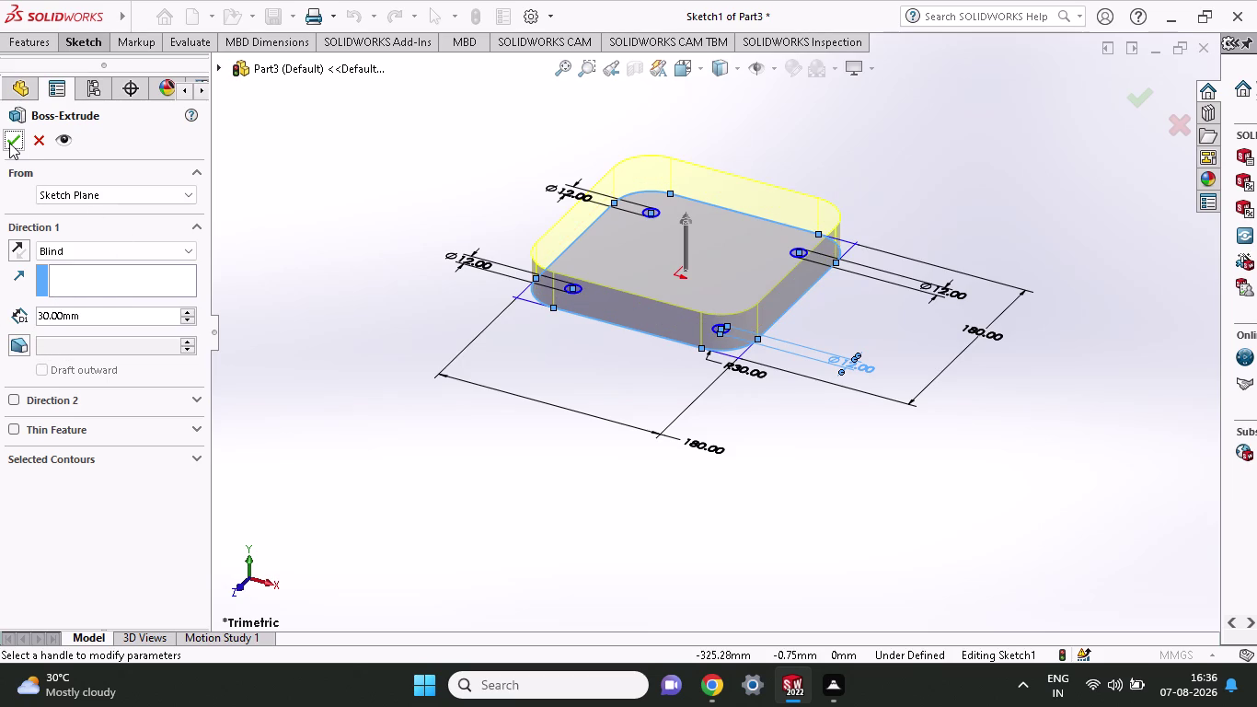
click(9, 143)
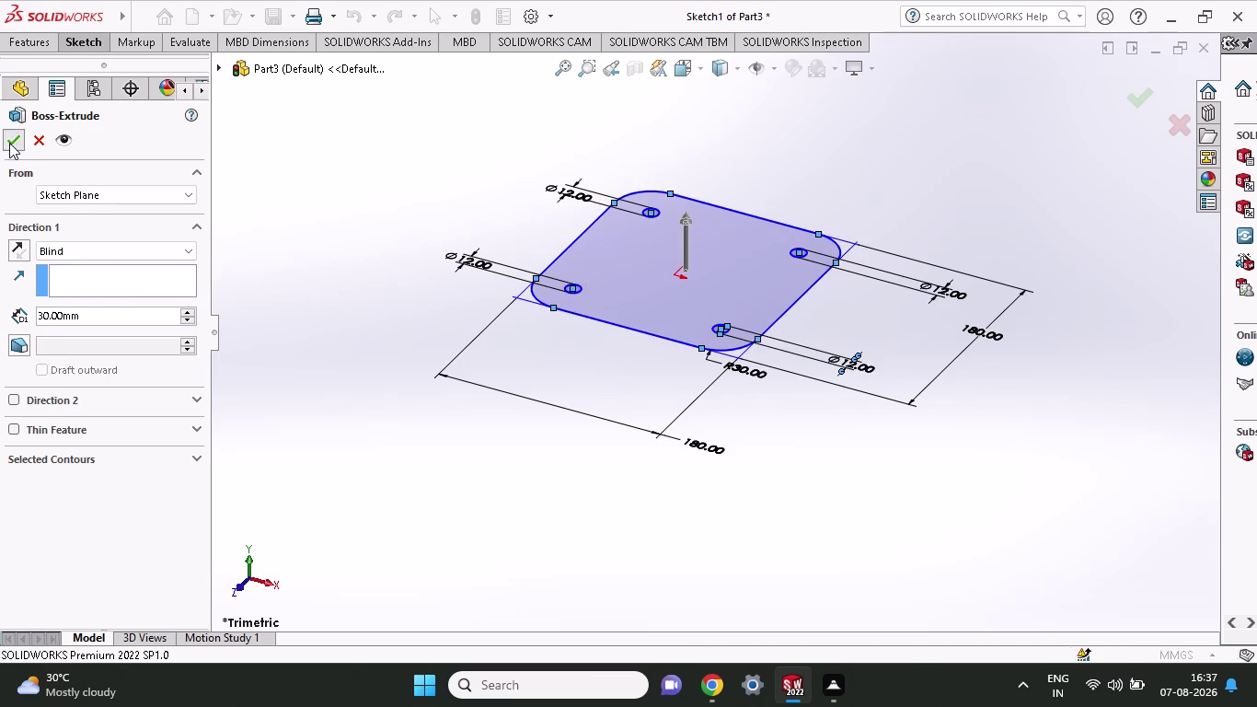
middle_drag(706, 400, 726, 200)
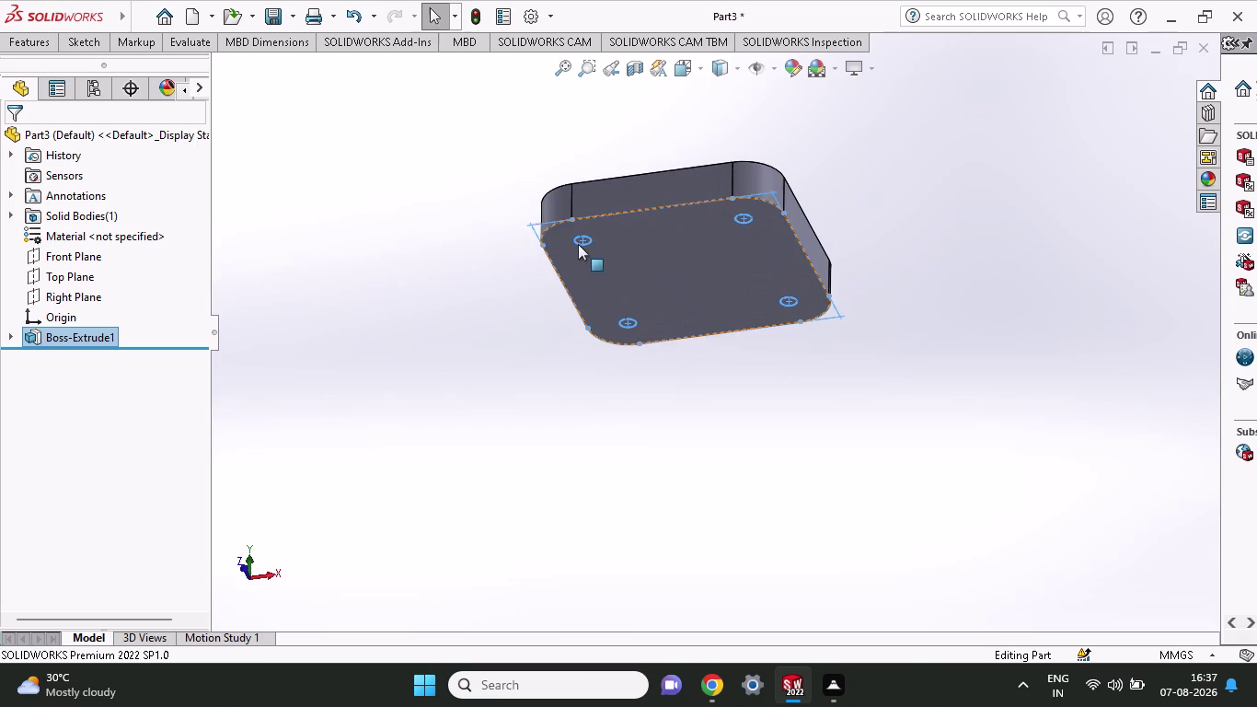
Start an Extruded Cut from the feature tools.
click(82, 39)
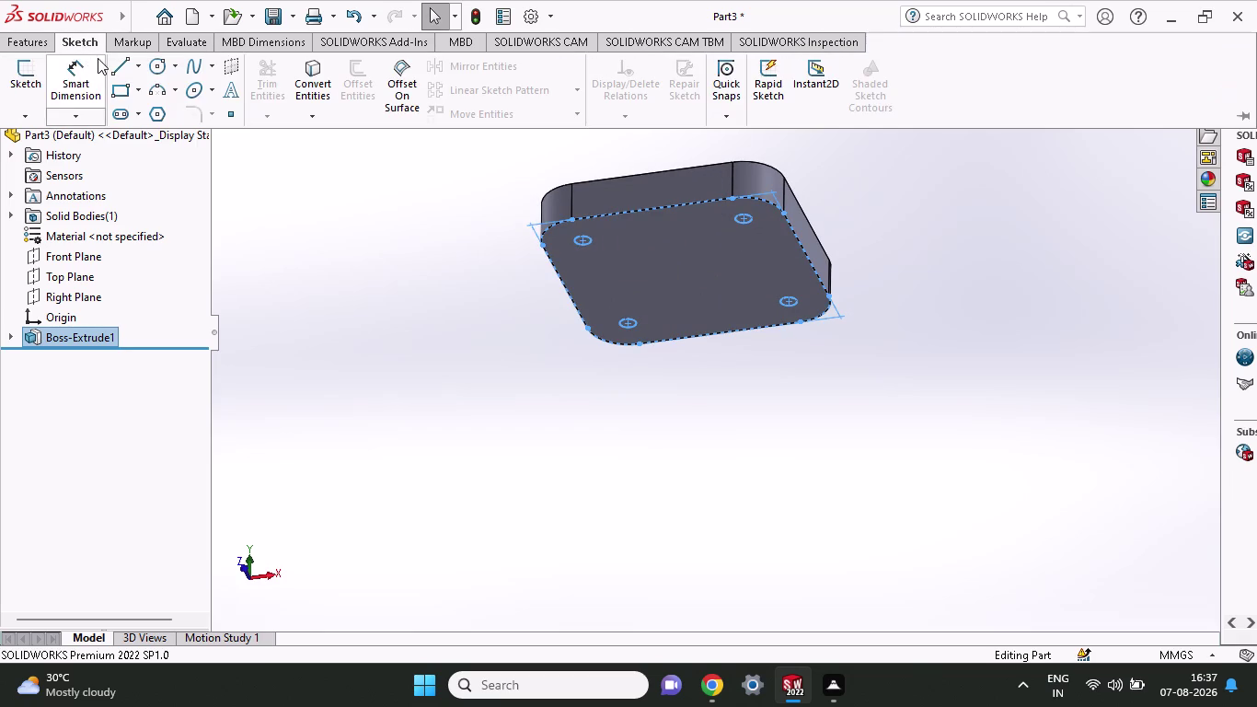
click(42, 41)
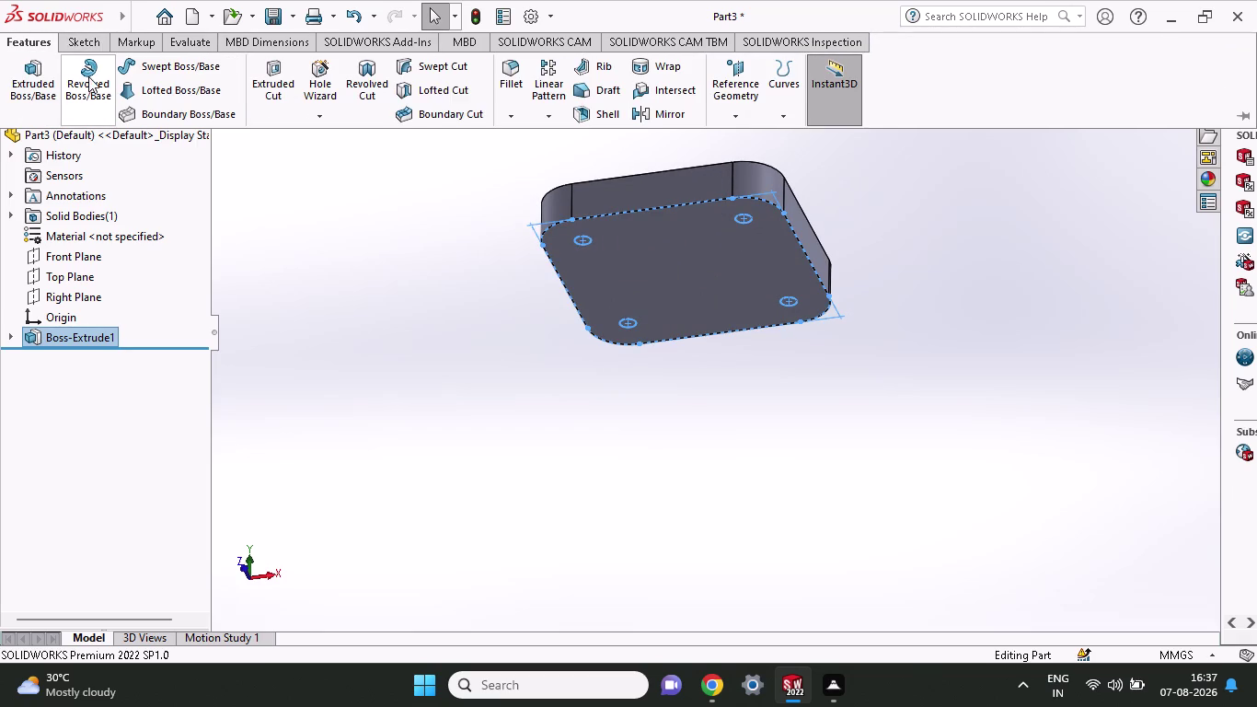
click(285, 78)
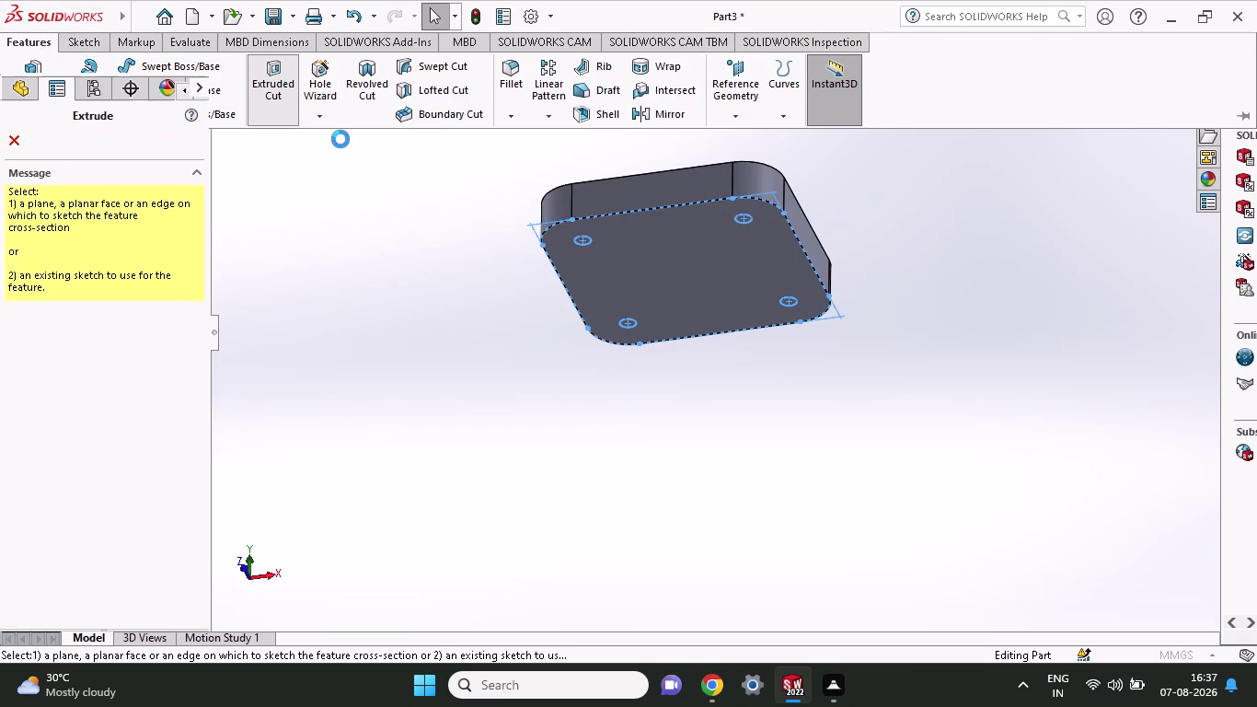
Cancel the Extruded Cut and undo the new sketch on the plate face.
click(580, 236)
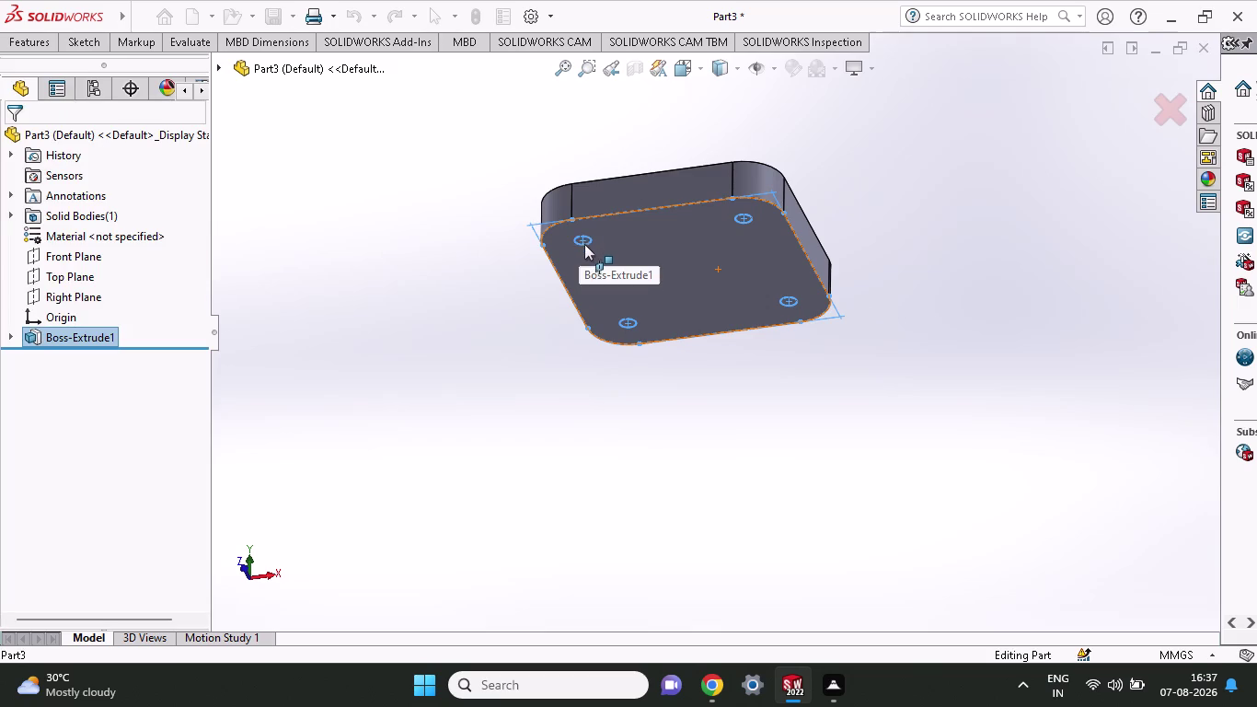
click(584, 237)
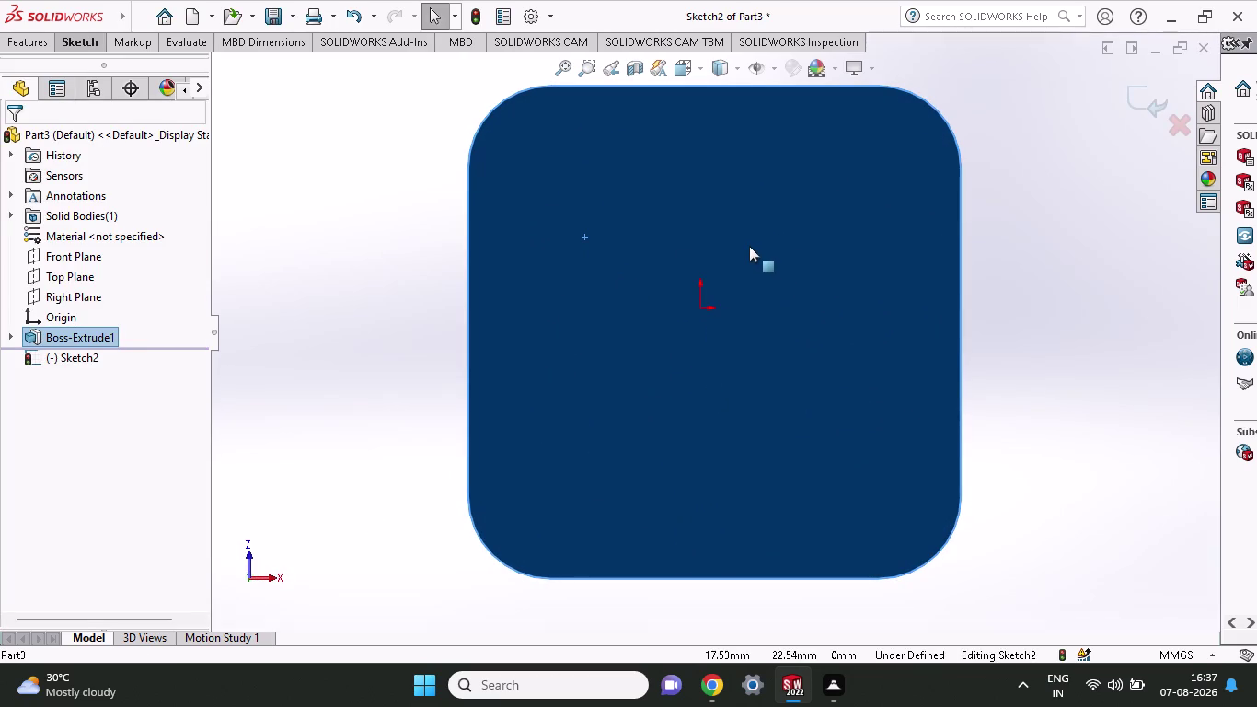
key(ctrl+z)
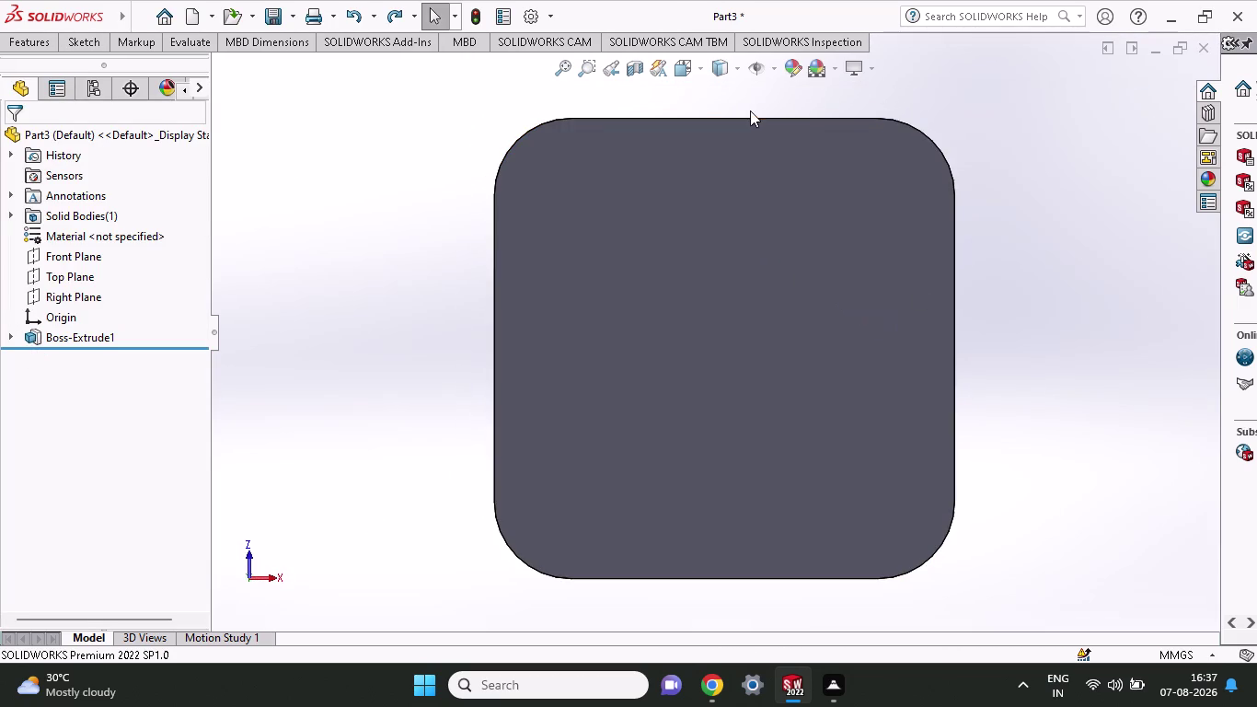
middle_drag(737, 93, 727, 514)
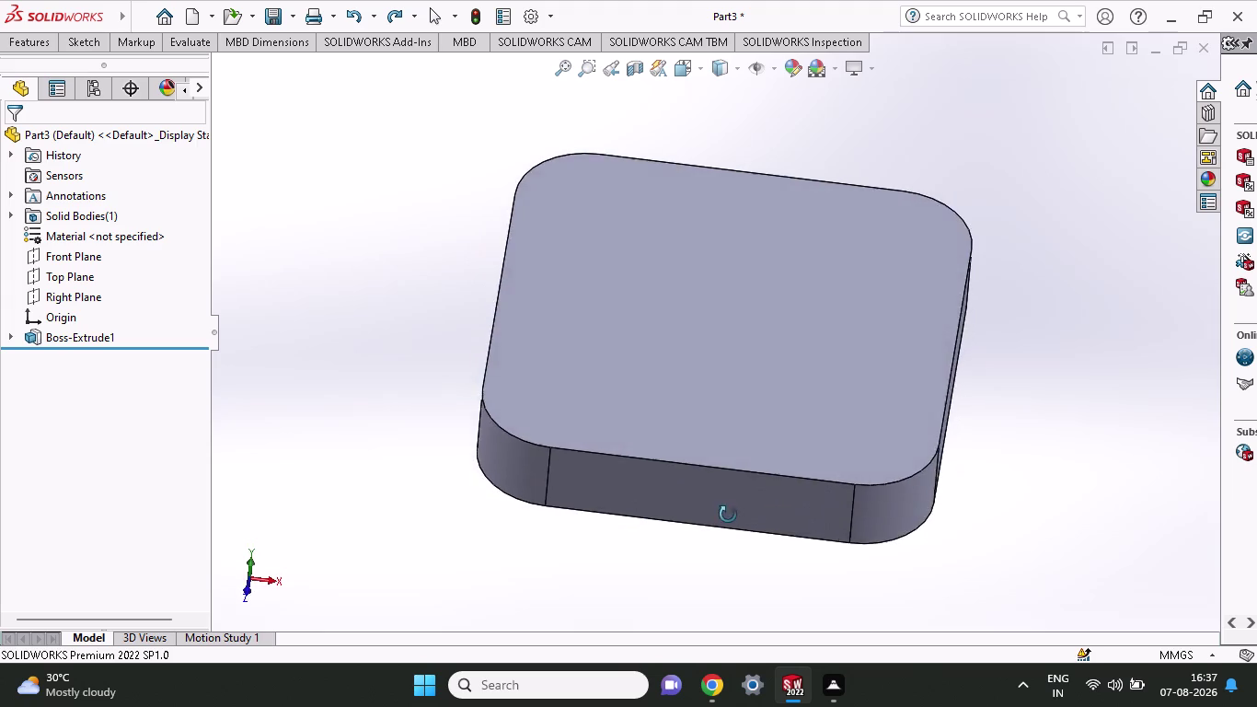
Orbit around the plate's underside, then select Top Plane in the feature tree.
middle_drag(728, 515, 699, 500)
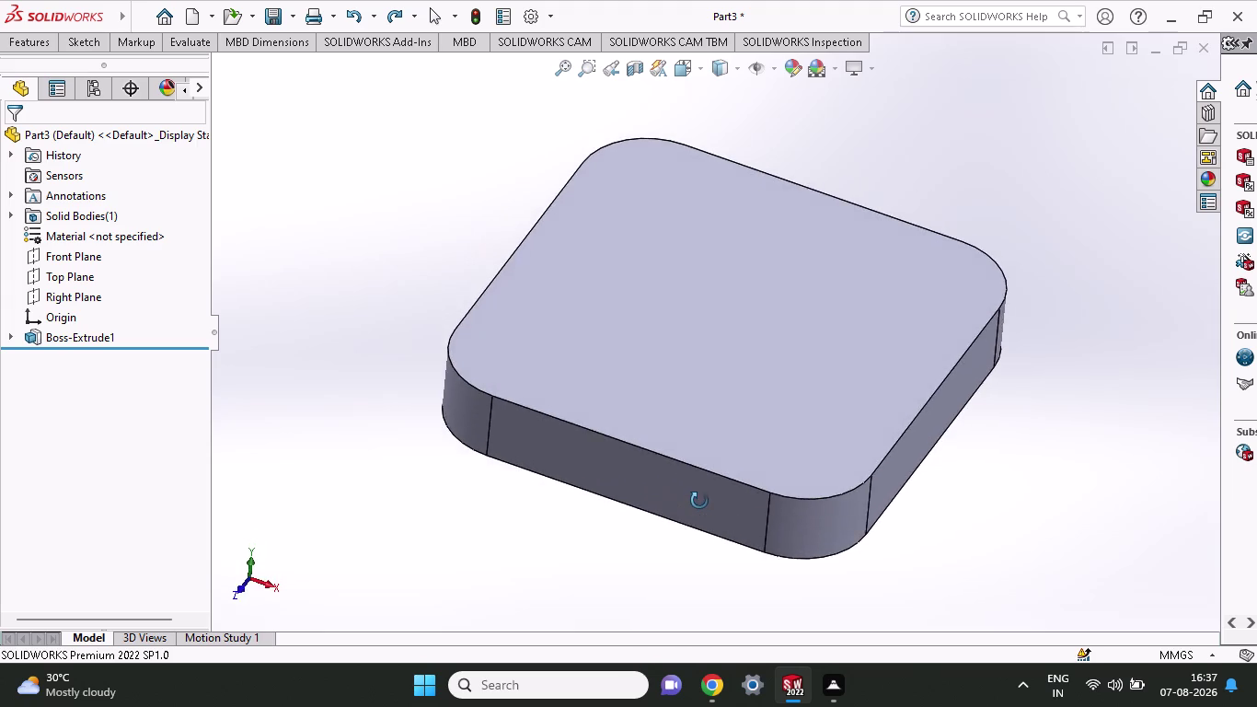
middle_drag(700, 501, 616, 286)
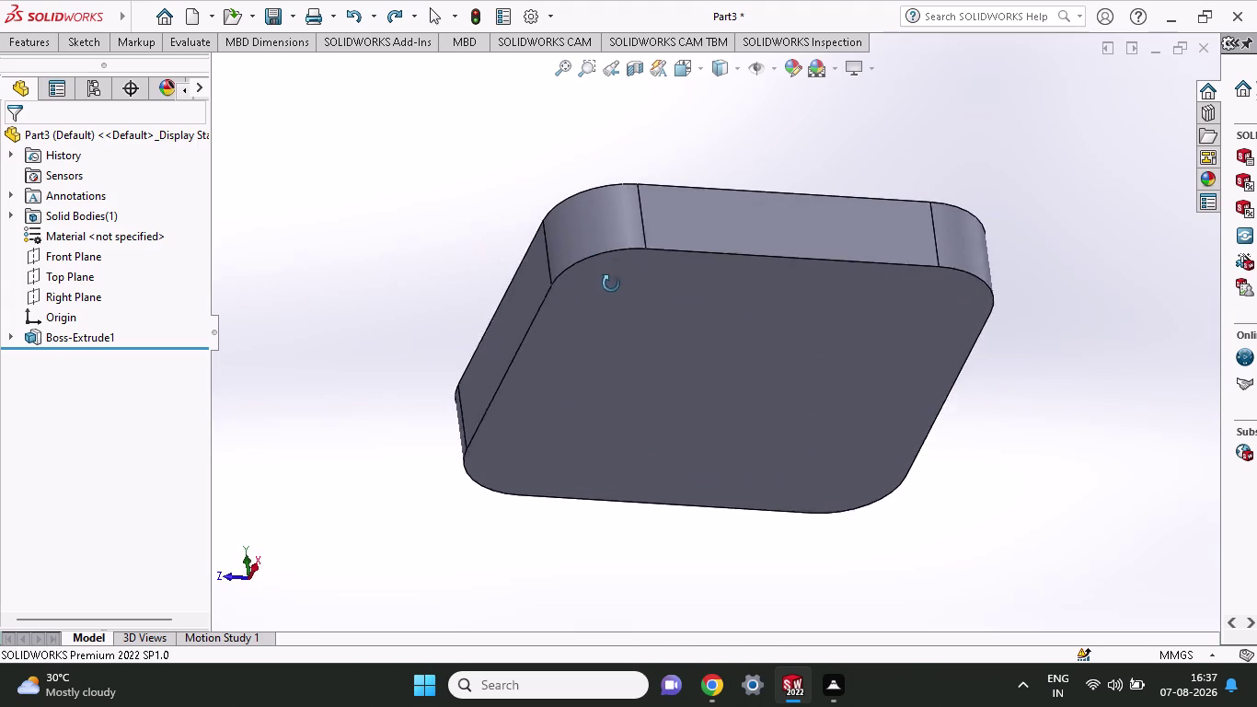
middle_drag(616, 286, 605, 280)
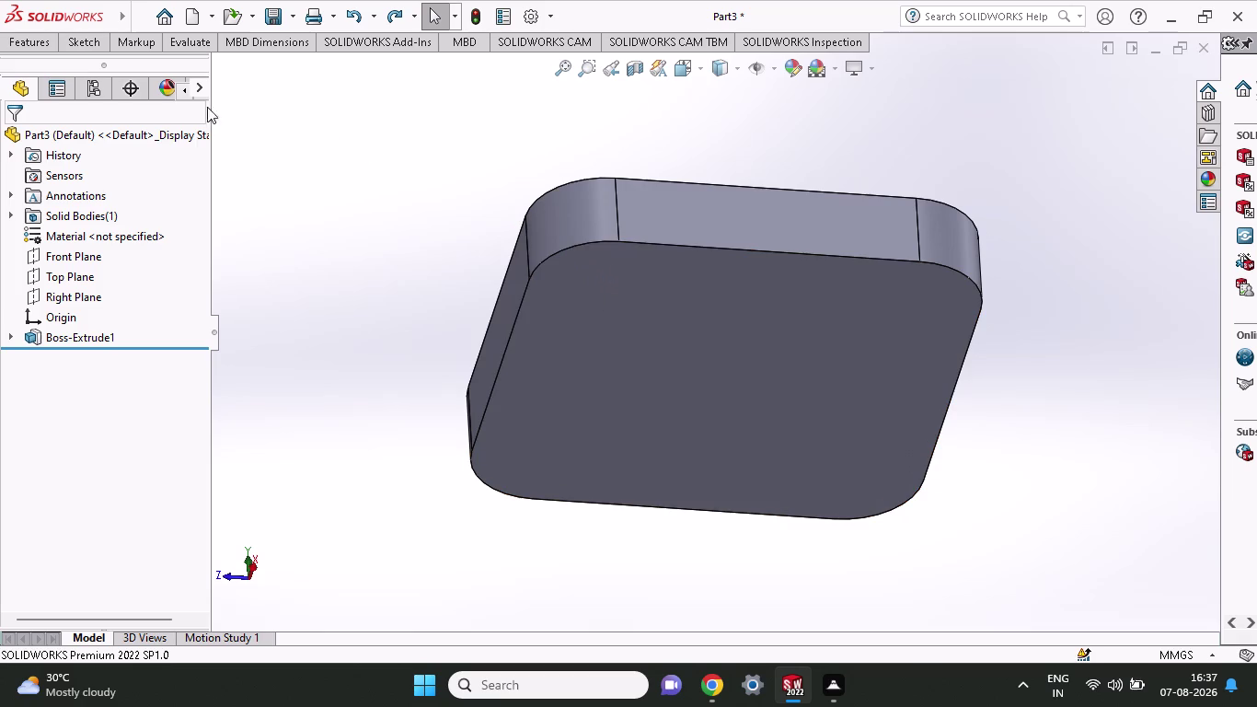
click(39, 40)
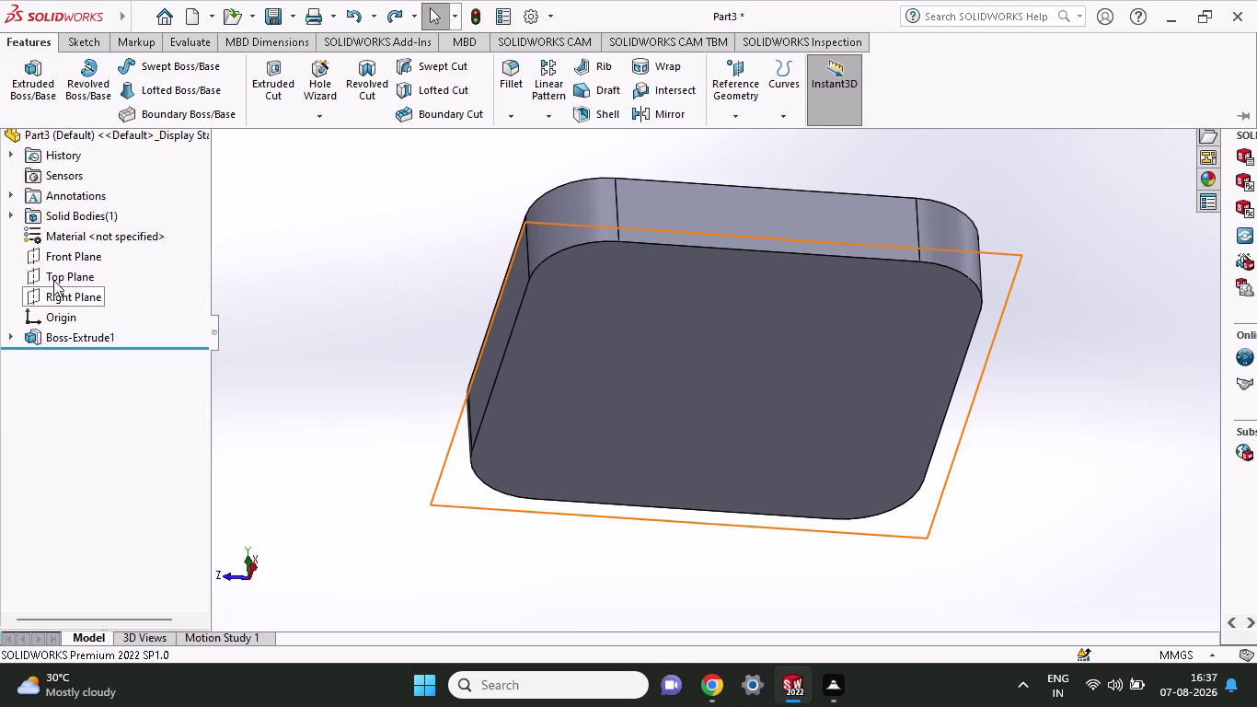
click(54, 279)
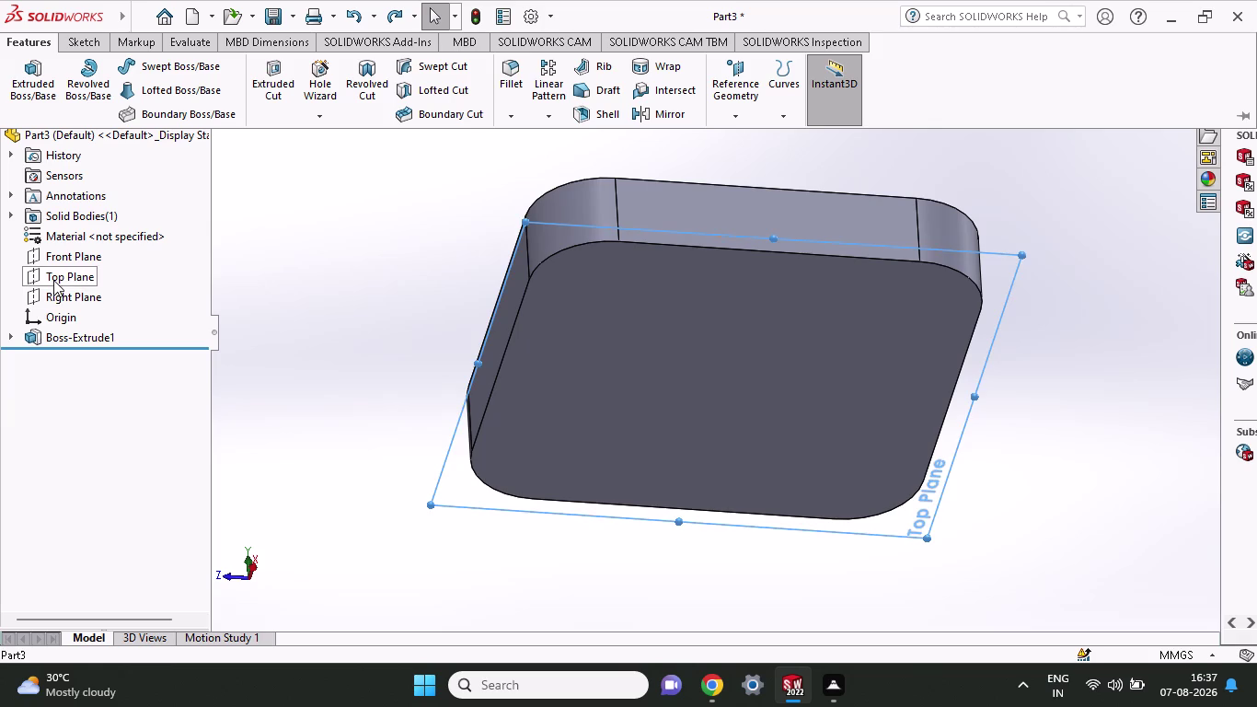
Open a Top Plane sketch with the Circle tool and place a circle centre on the plate.
middle_drag(307, 272, 294, 419)
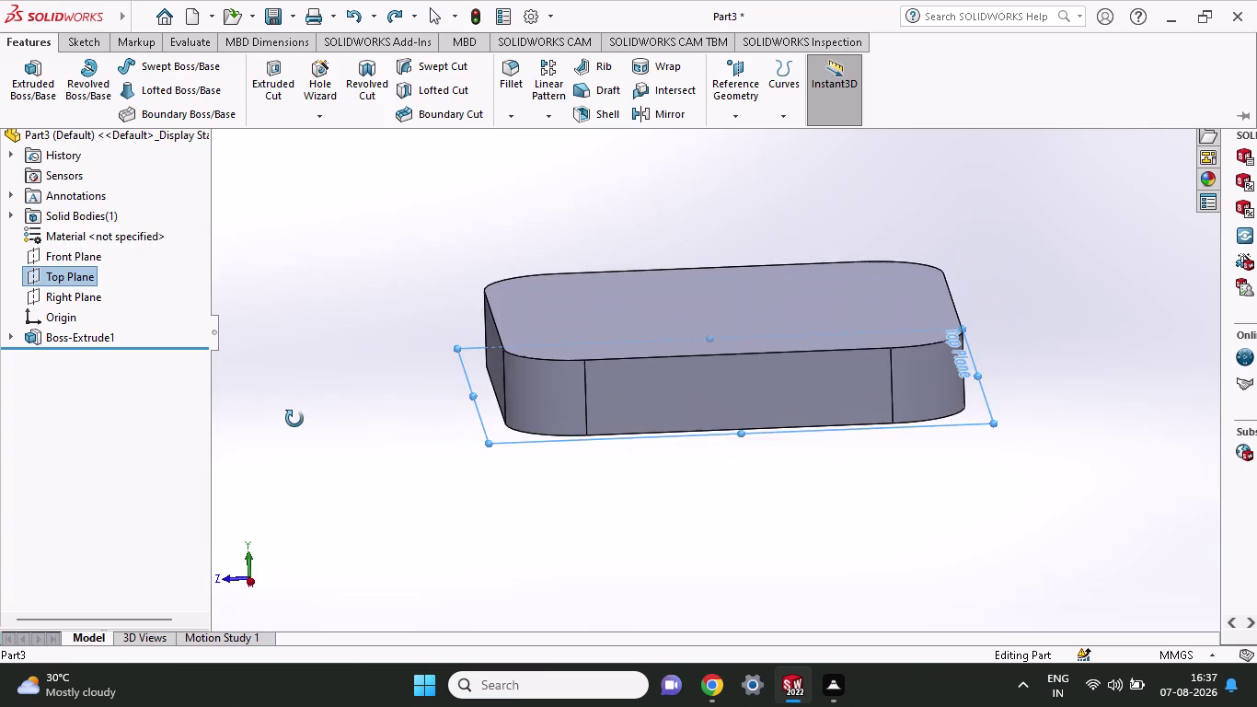
middle_drag(295, 418, 290, 368)
middle_click(290, 280)
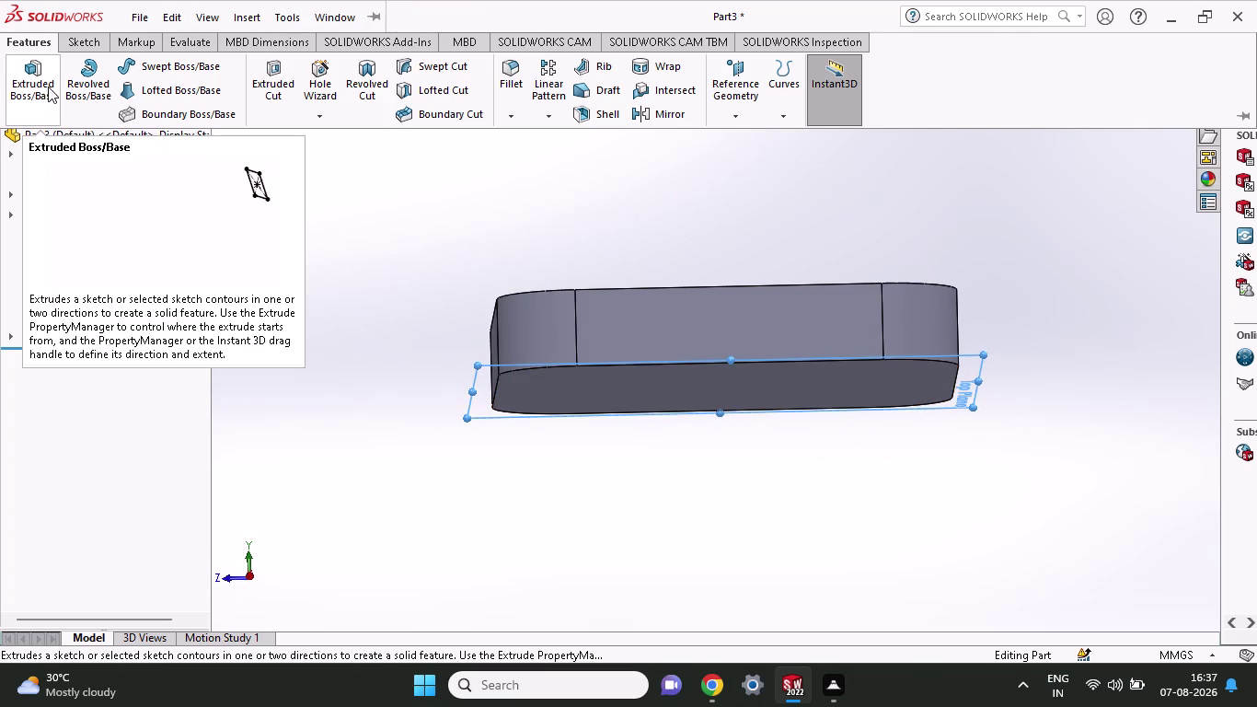
click(60, 43)
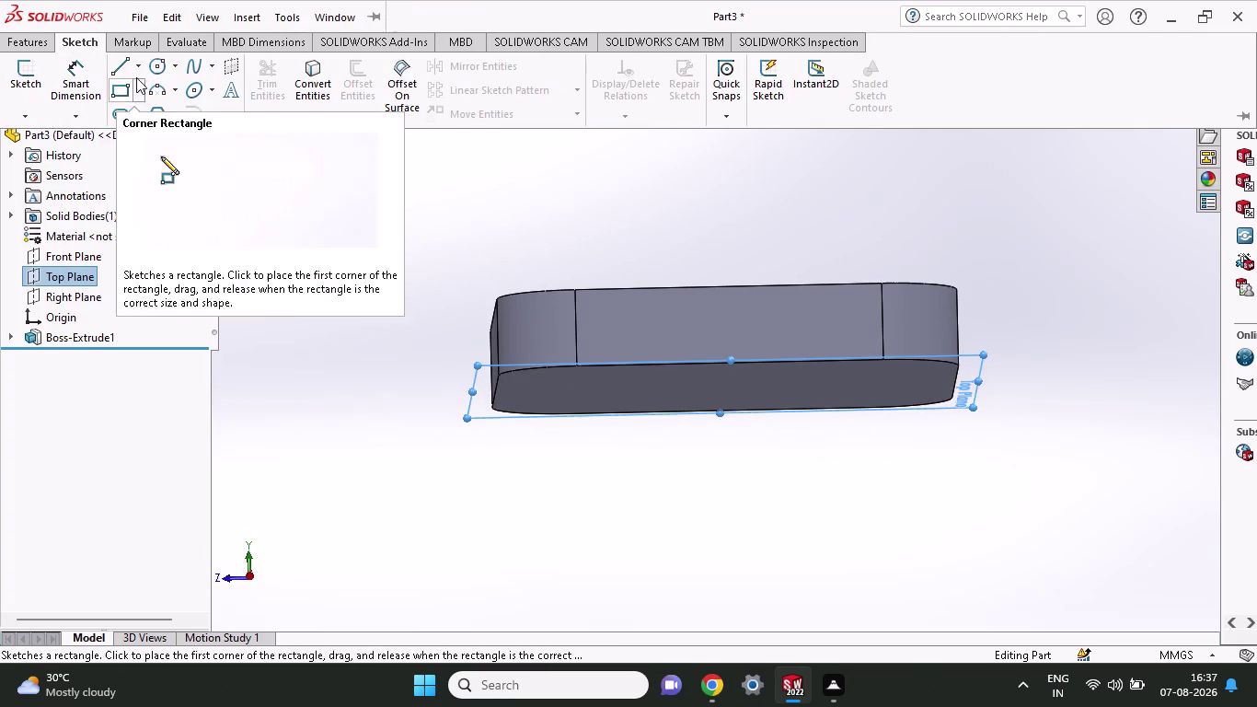
click(161, 71)
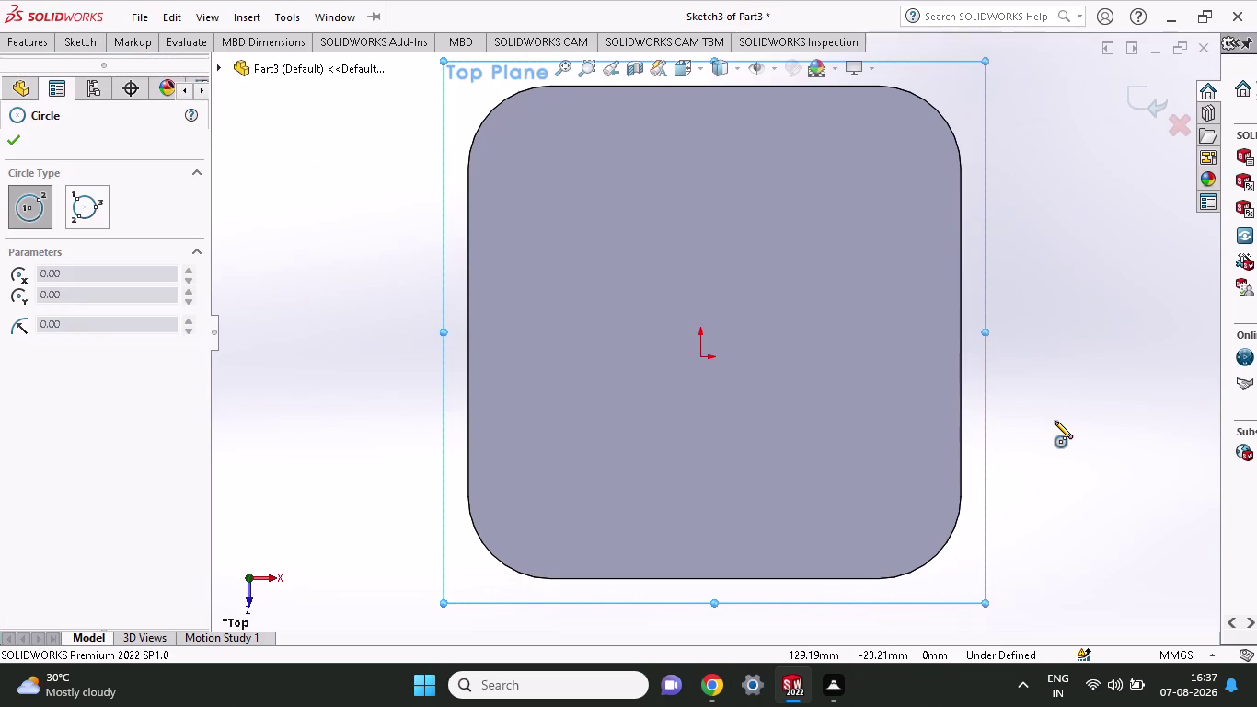
middle_drag(1053, 421, 748, 442)
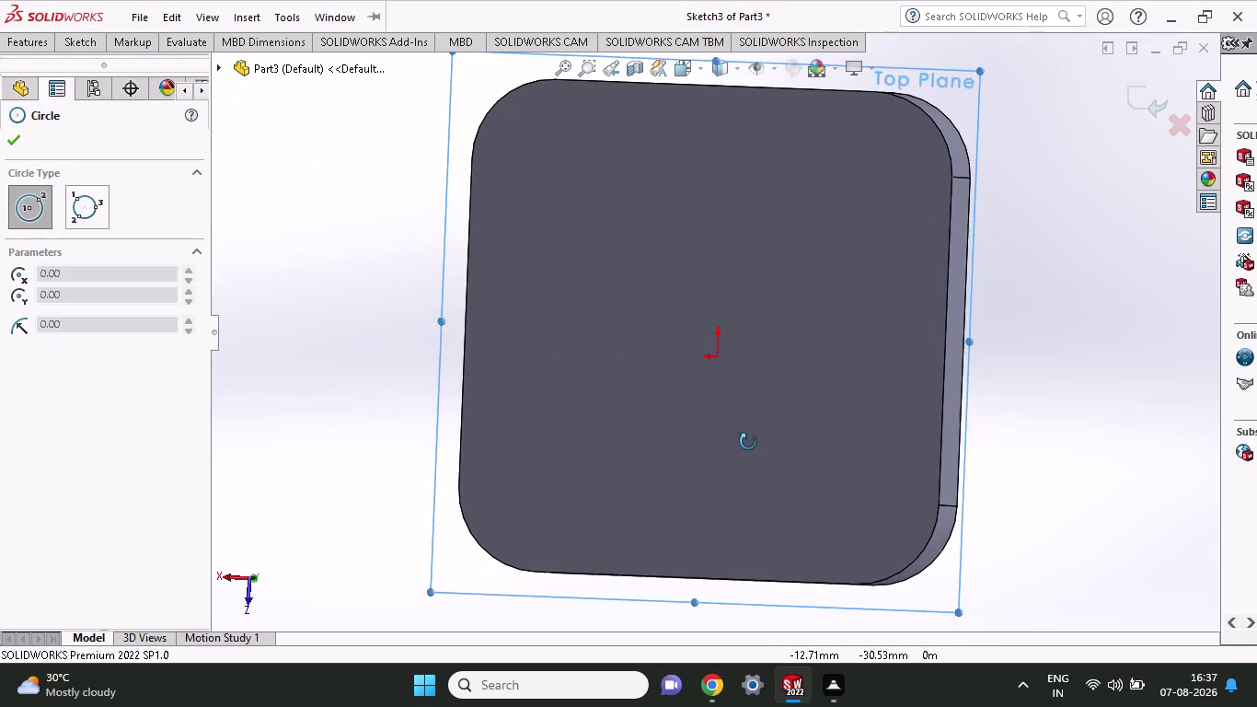
middle_drag(748, 442, 750, 446)
click(724, 406)
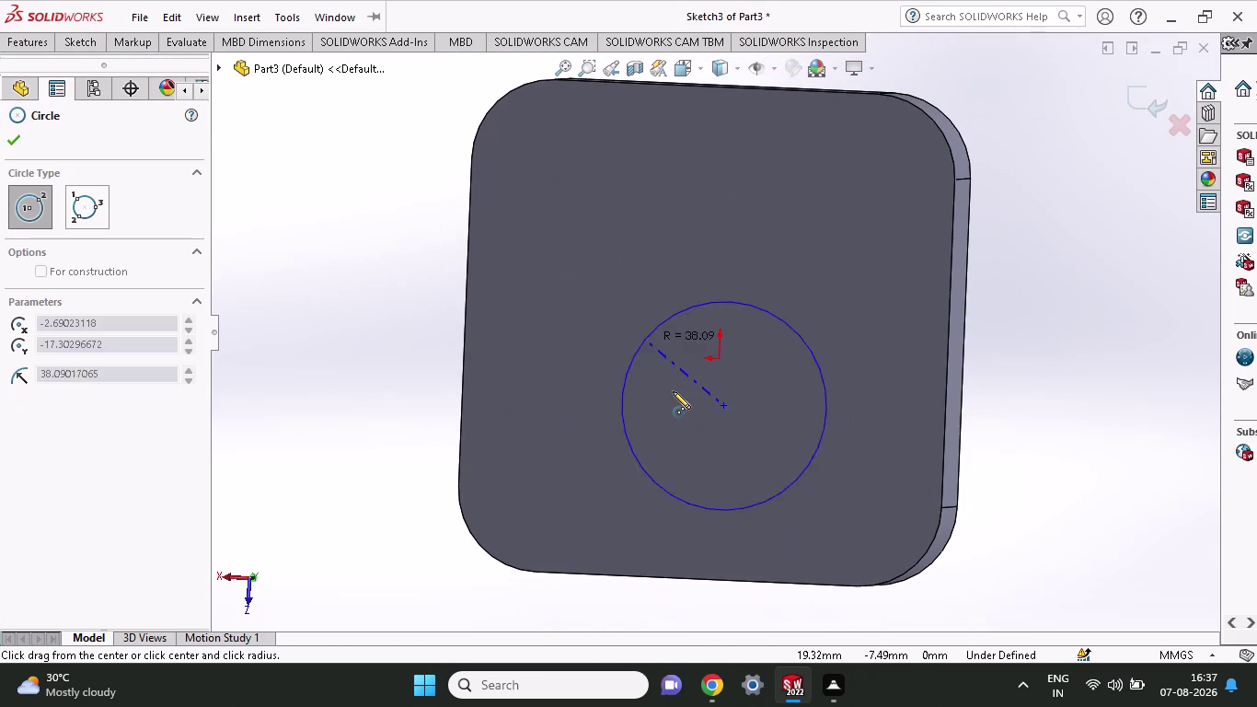
key(Escape)
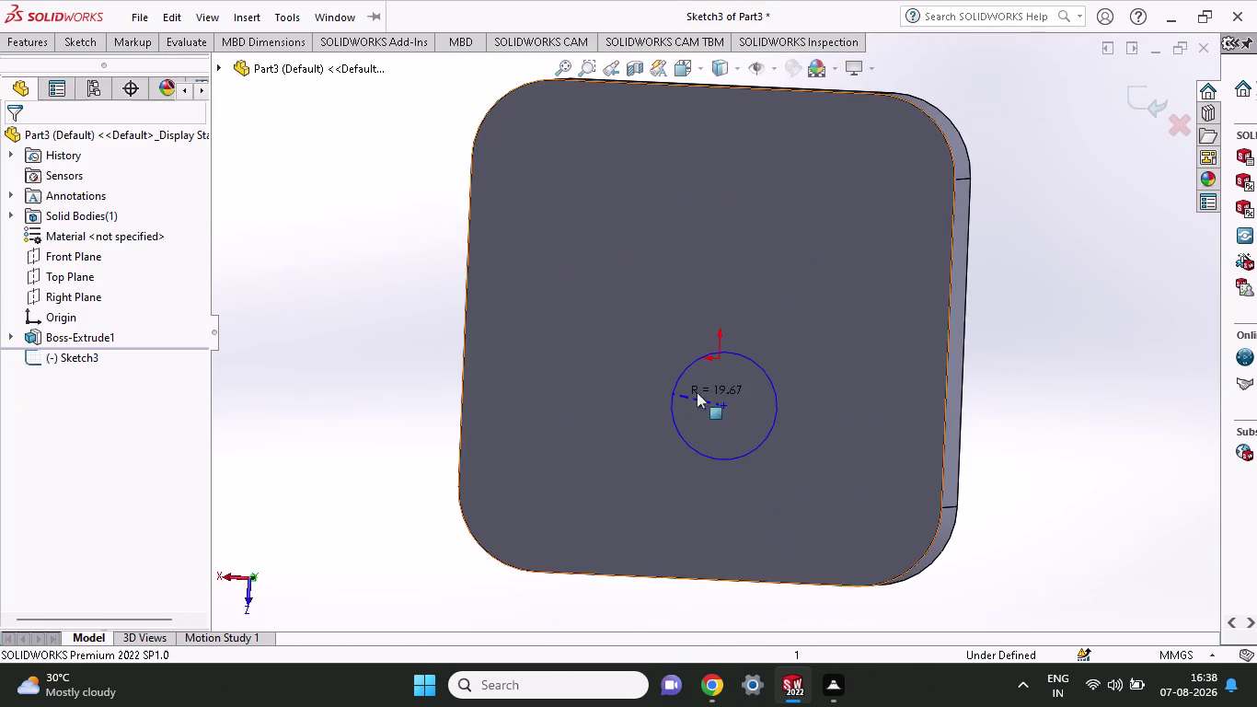
Undo back past Boss-Extrude1, removing the plate extrusion and earlier sketch edits.
key(ctrl+z)
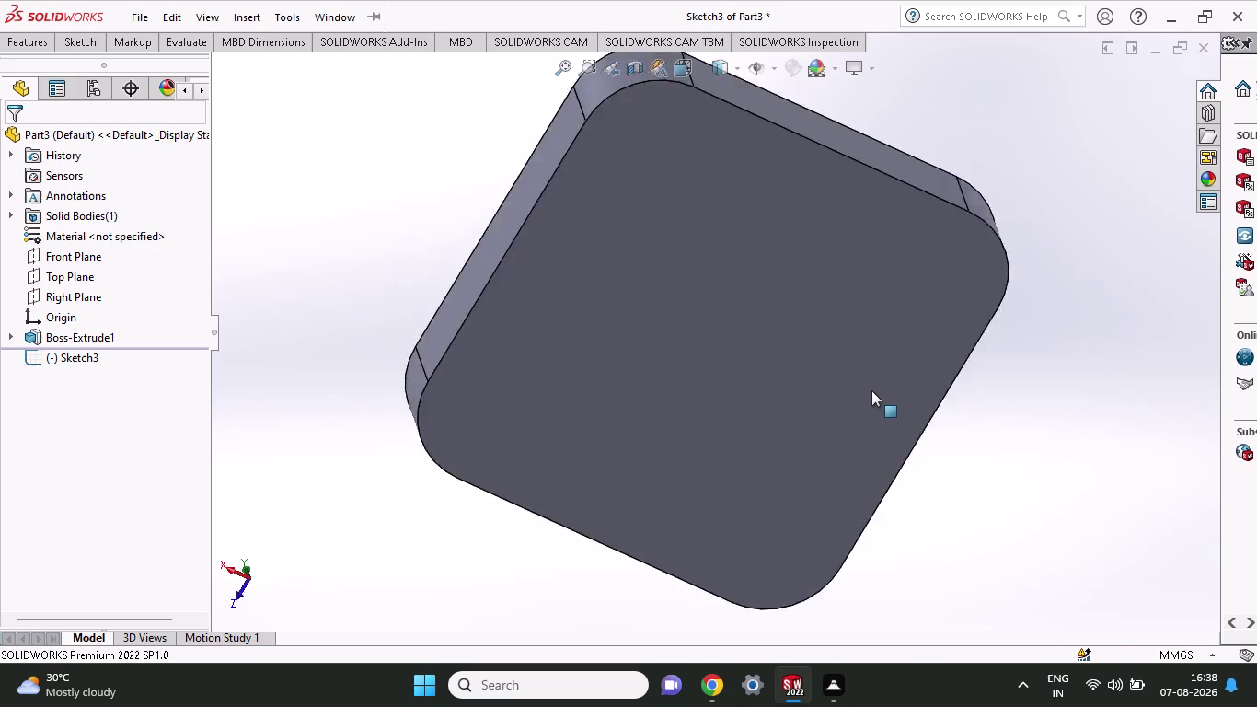
key(ctrl+z)
key(ctrl+z)
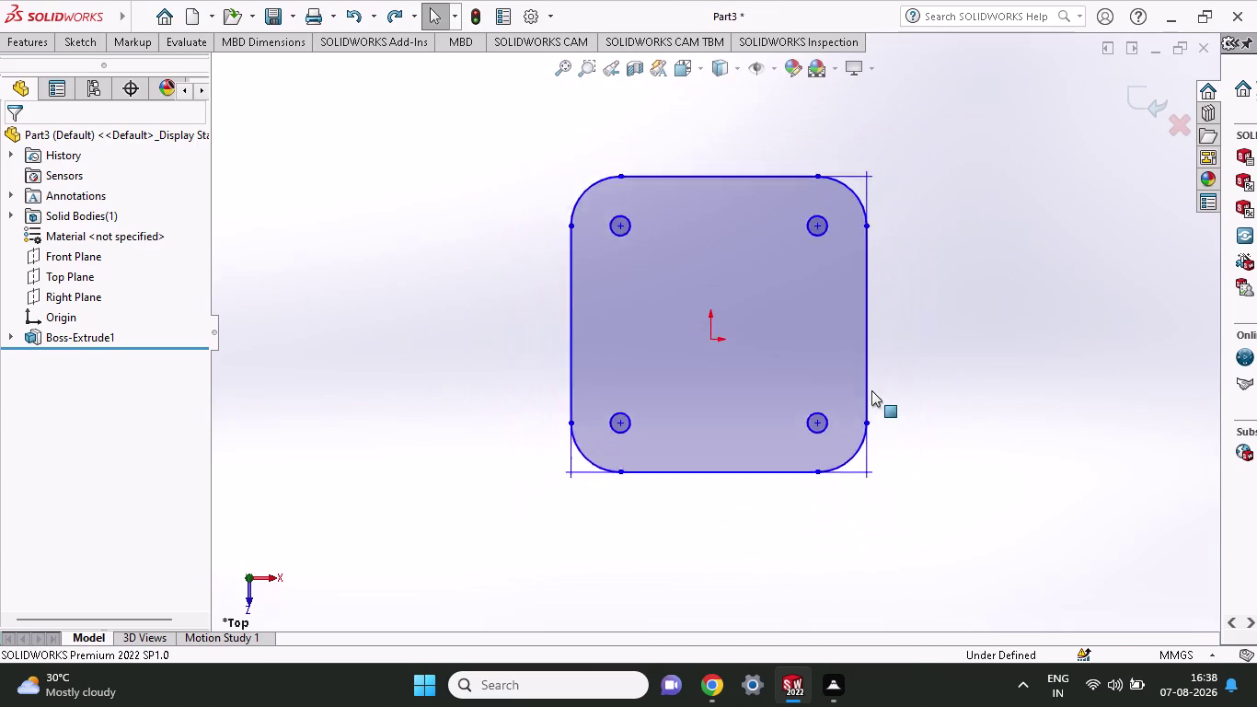
key(ctrl+z)
key(ctrl+z)
key(ctrl+z)
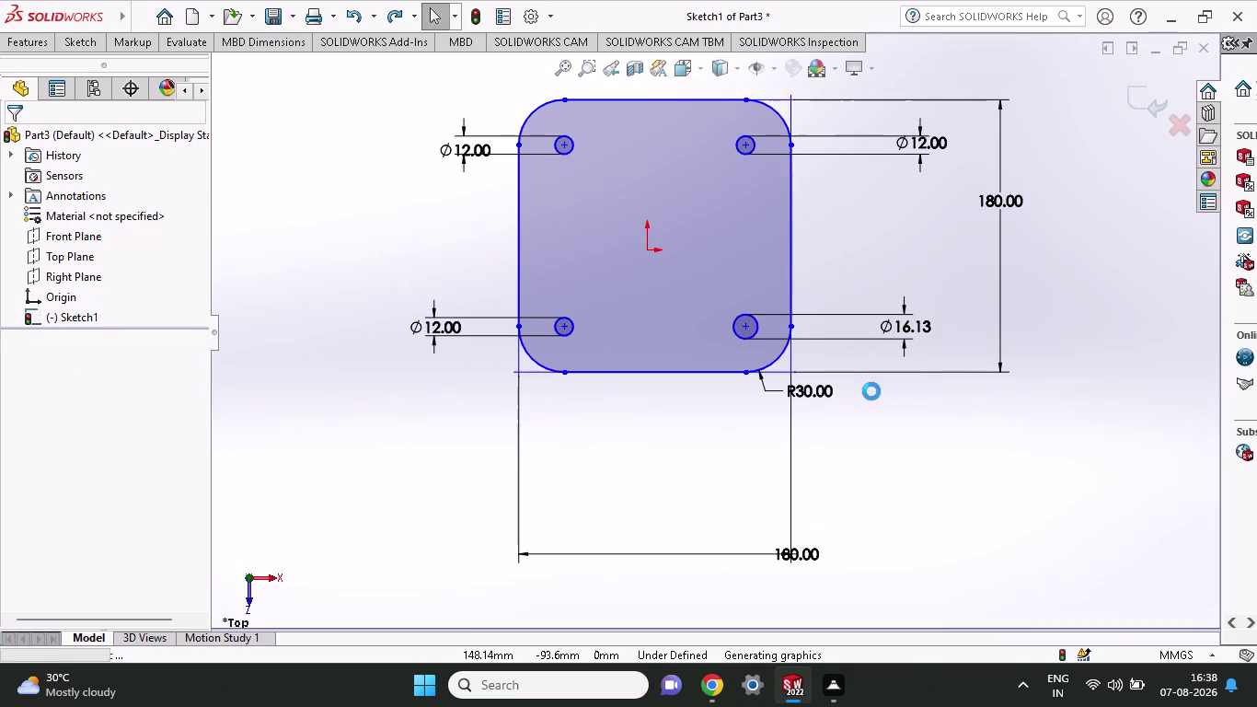
Undo the corner circle dimensions and all four corner circles, leaving only centre points.
key(ctrl+z)
key(ctrl+z)
key(ctrl+z)
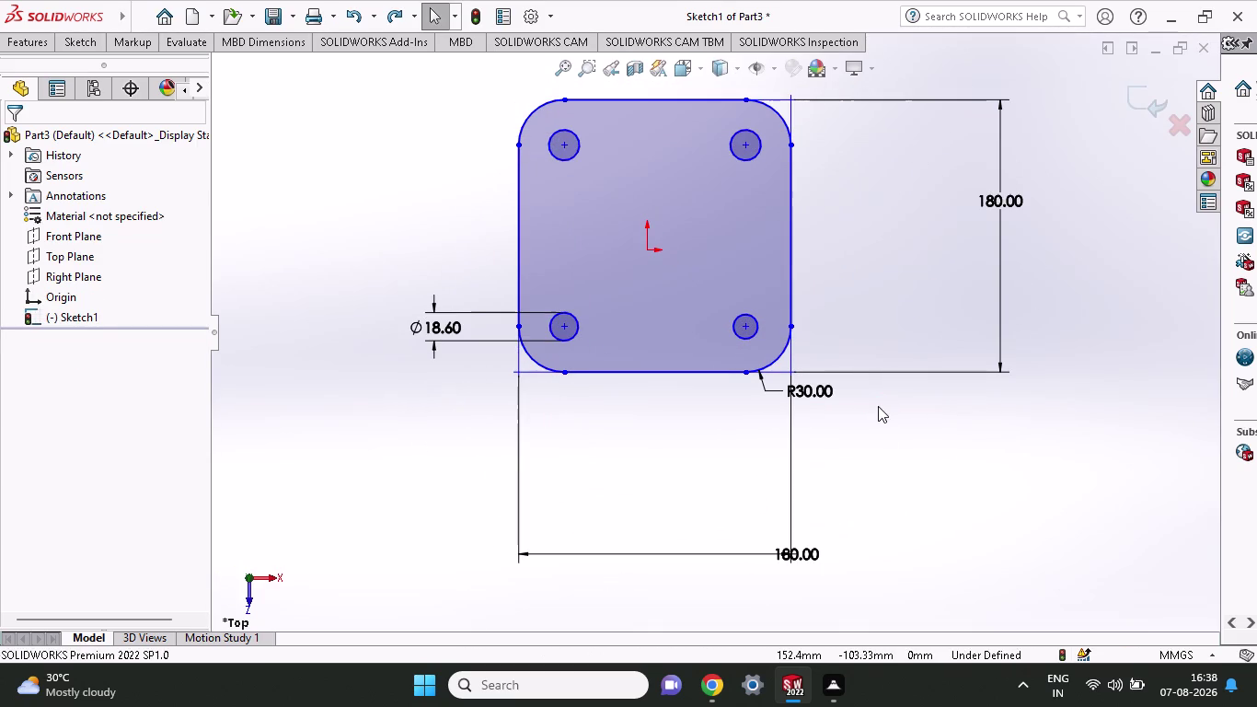
key(ctrl+z)
key(ctrl+z)
key(ctrl+z)
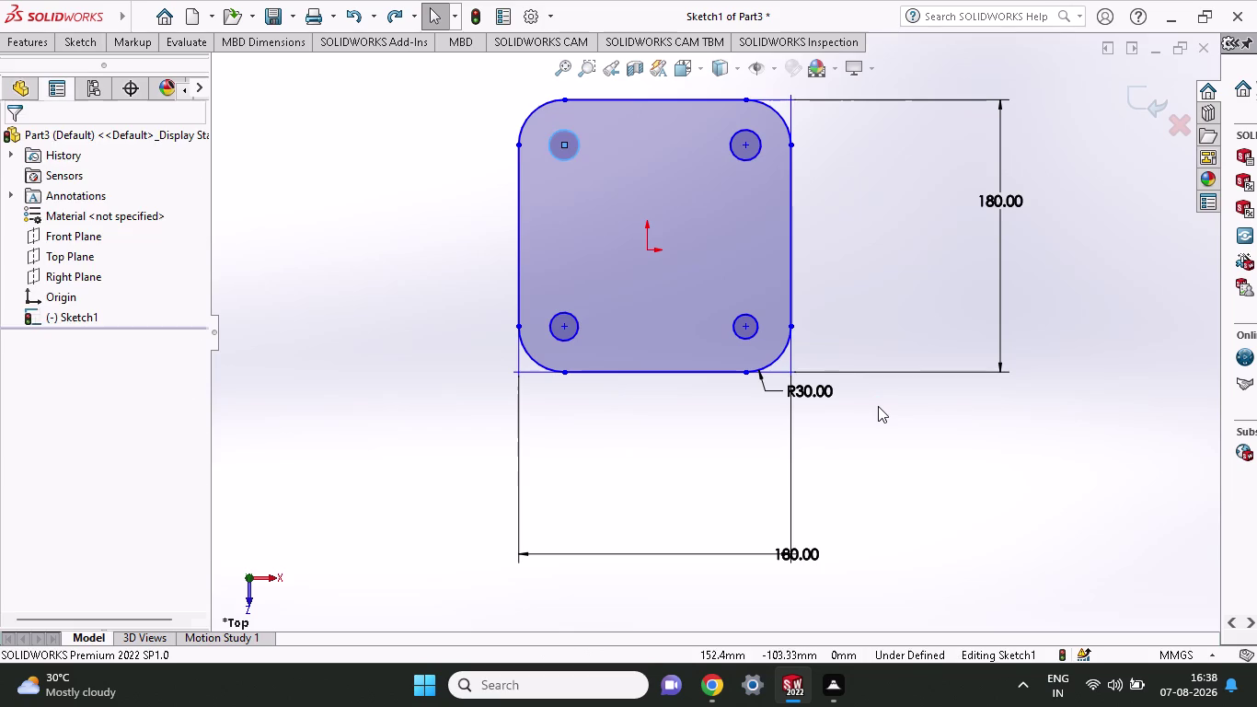
key(ctrl+z)
key(ctrl+z)
key(ctrl+z)
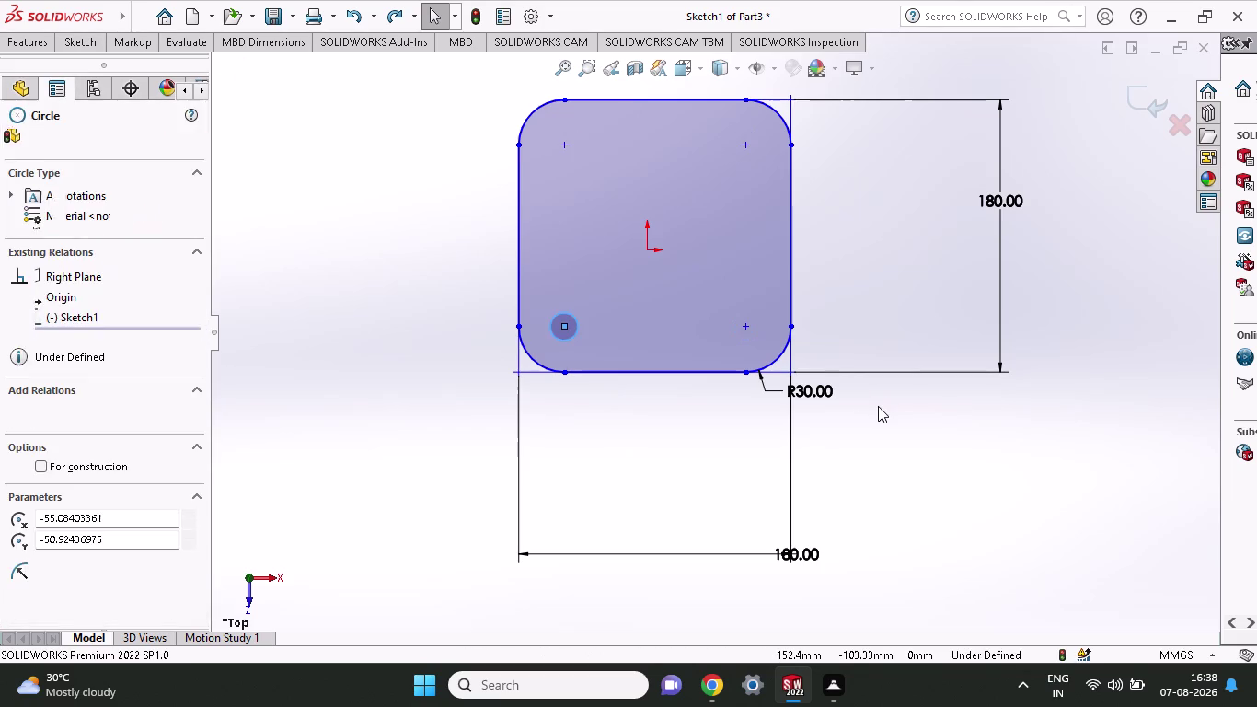
key(ctrl+z)
middle_drag(432, 192, 441, 198)
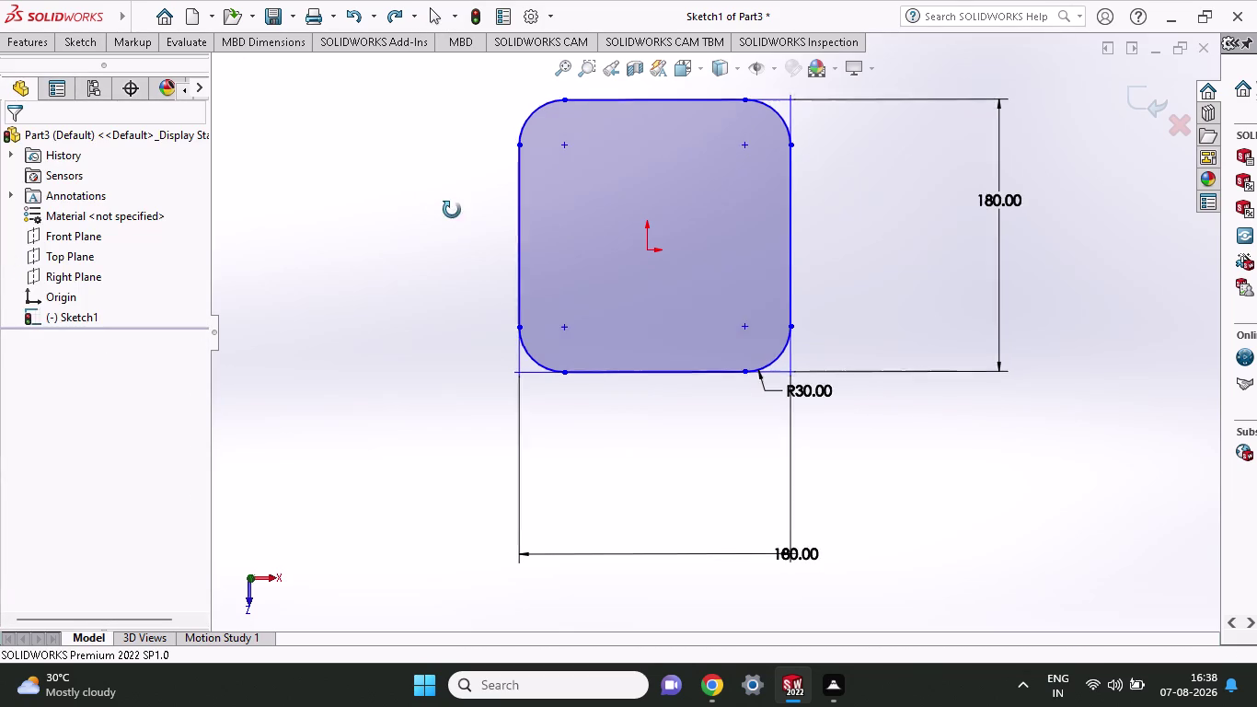
middle_drag(441, 198, 494, 247)
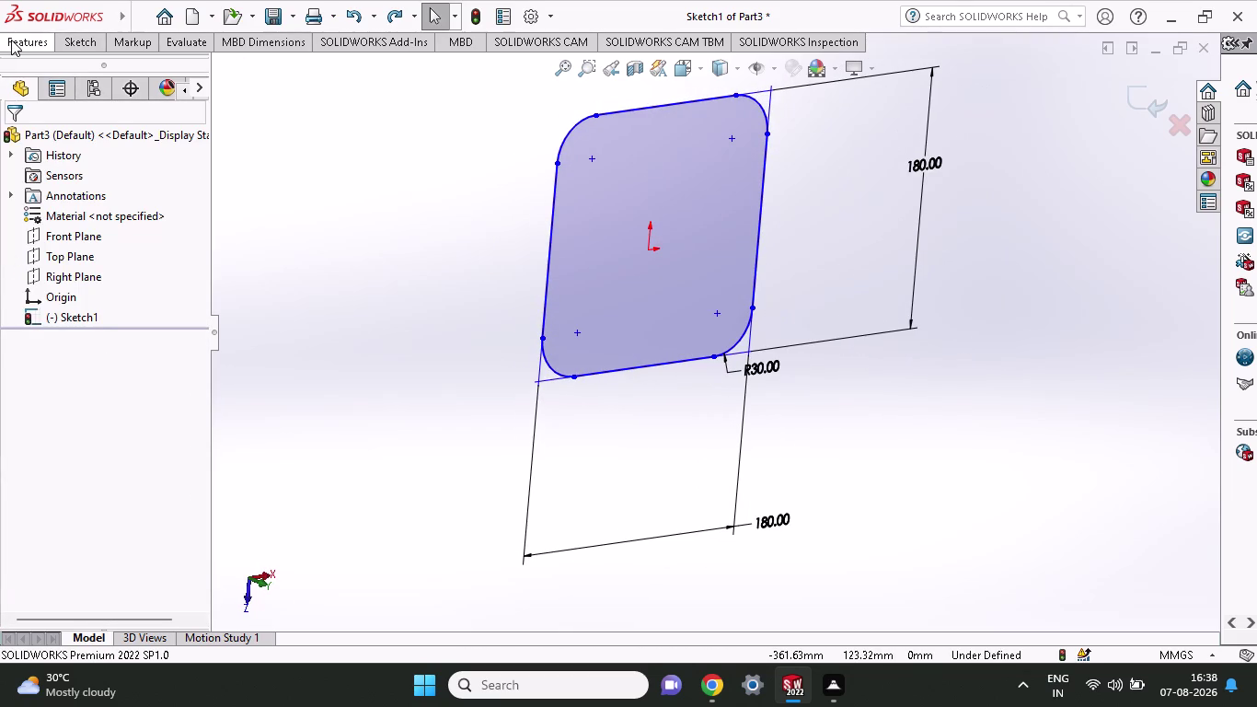
Extrude Sketch1 as Boss-Extrude2 using a Mid Plane end condition at 30 mm.
click(11, 40)
click(40, 76)
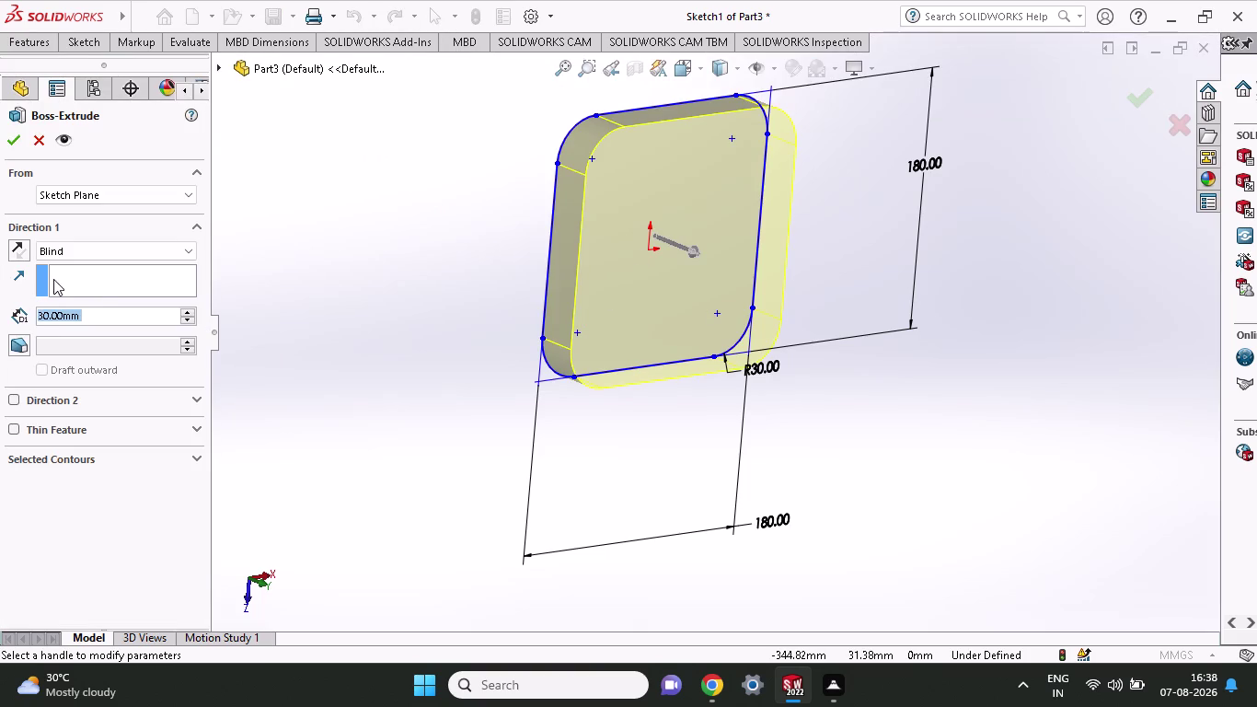
click(159, 256)
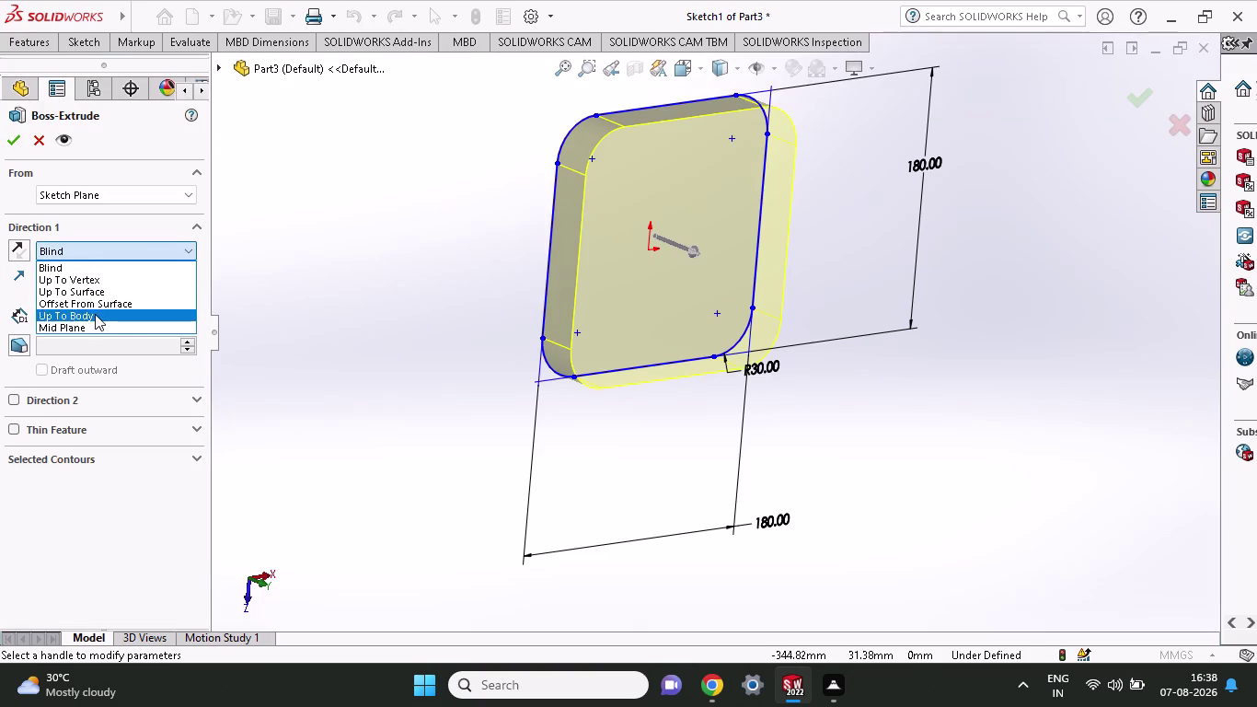
click(94, 333)
click(94, 329)
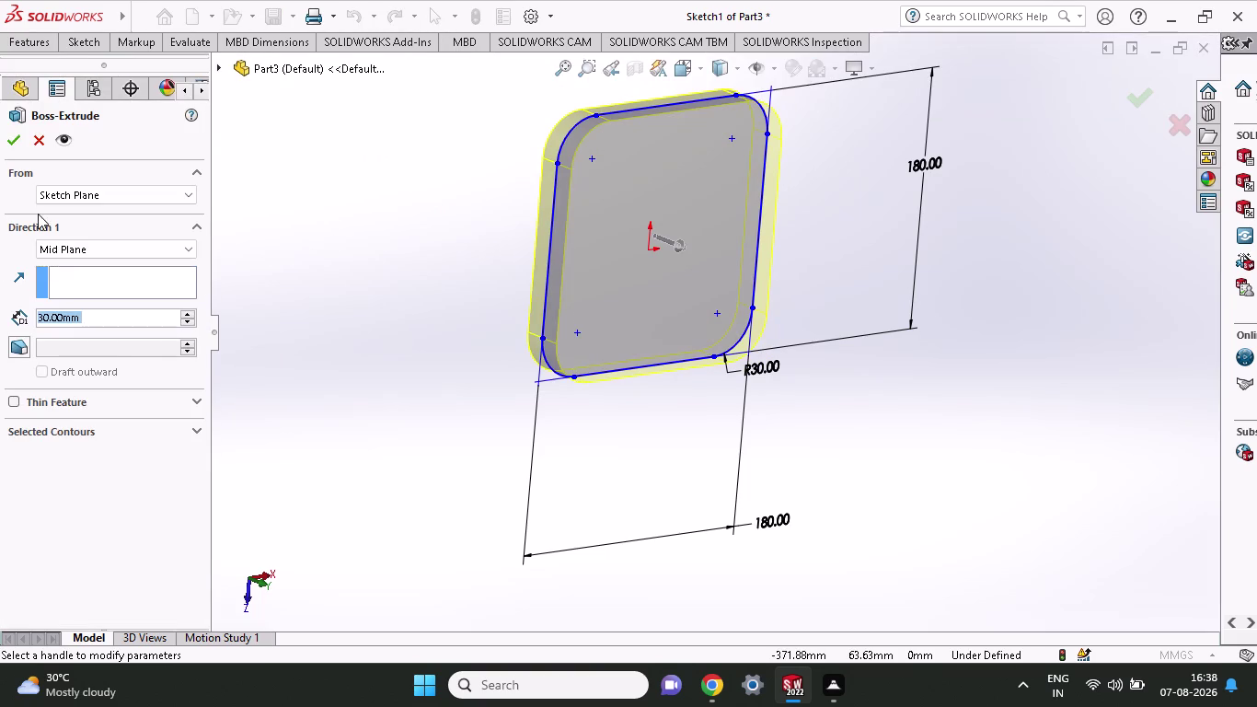
click(10, 145)
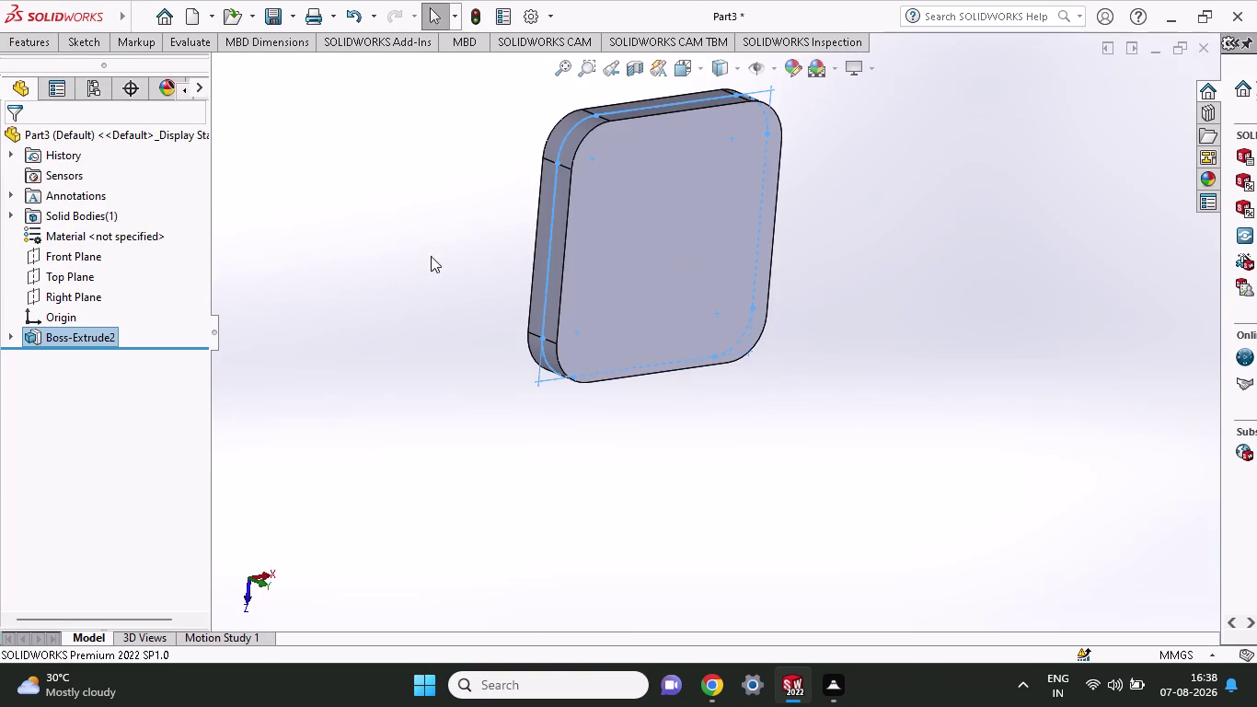
middle_drag(714, 435, 528, 146)
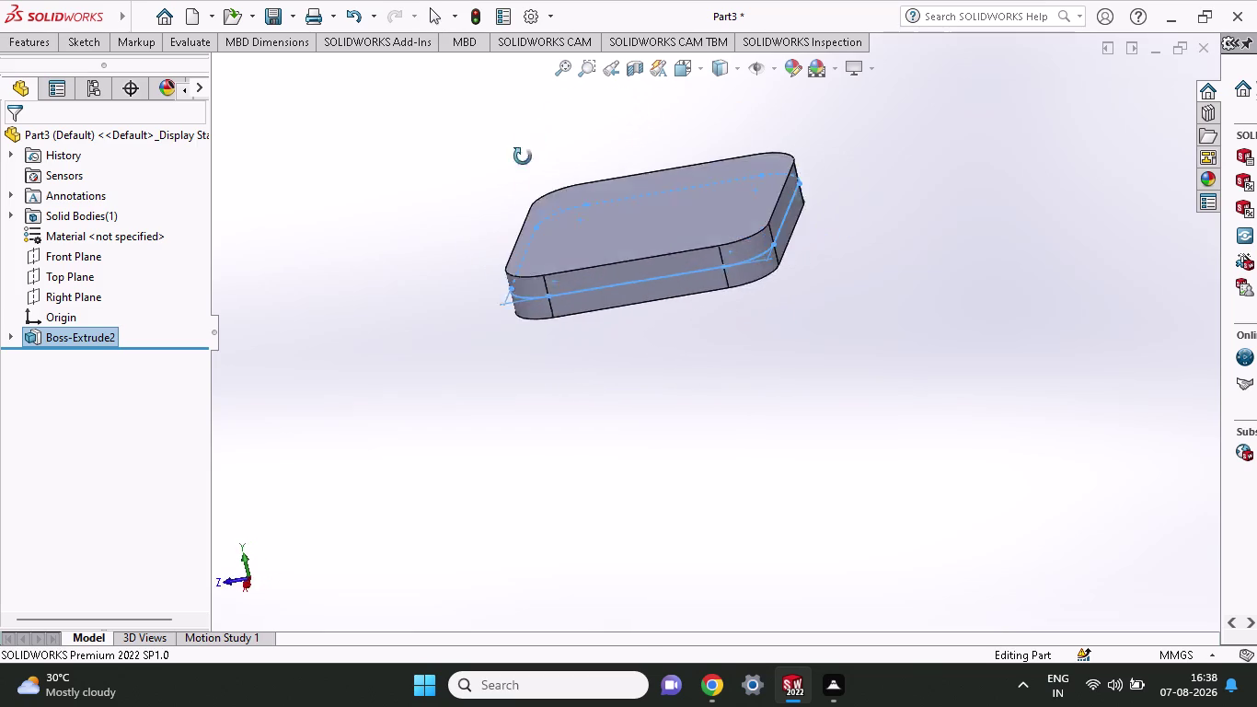
middle_drag(527, 146, 507, 209)
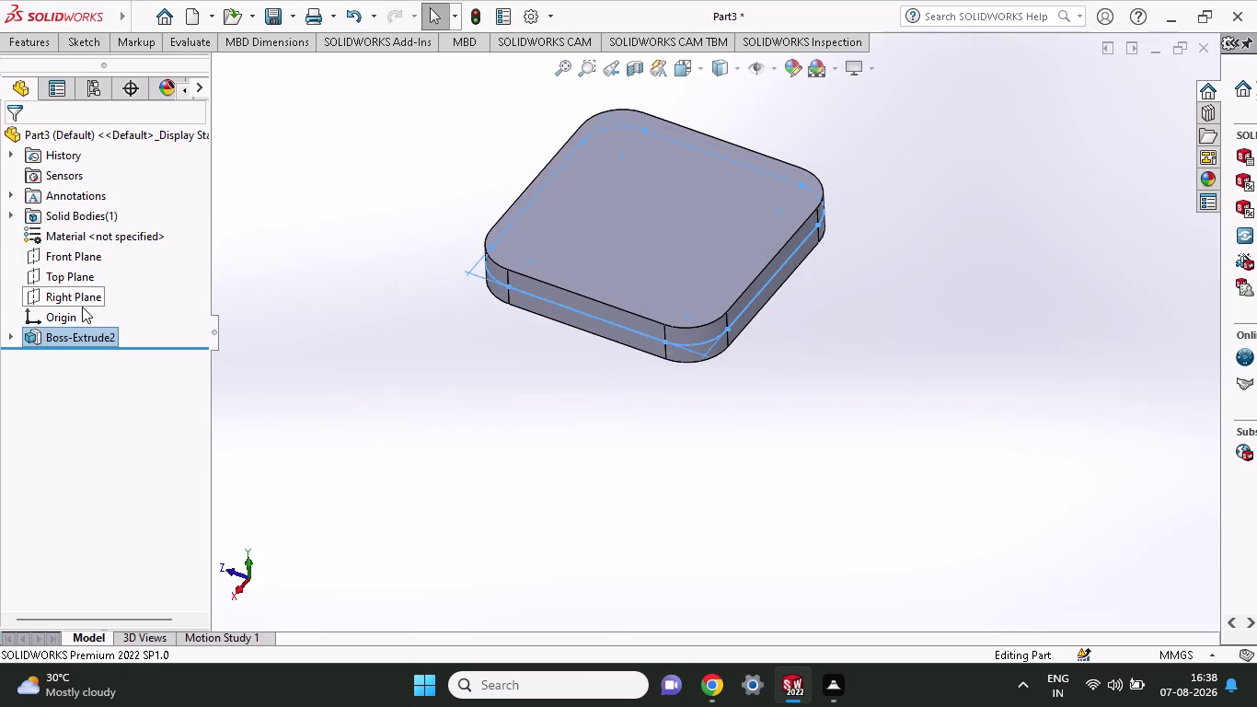
click(81, 277)
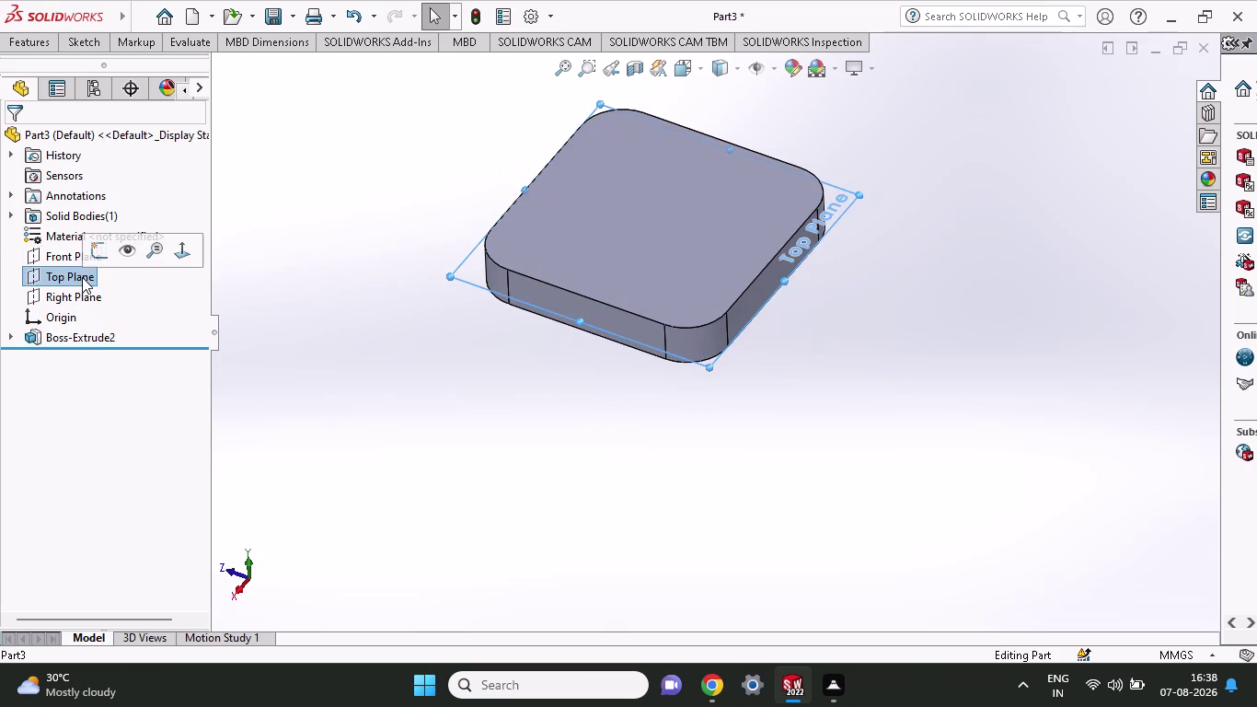
Sketch on Top Plane four small circles at the top-left, bottom-left, bottom-right and top-right corners.
click(86, 258)
click(93, 38)
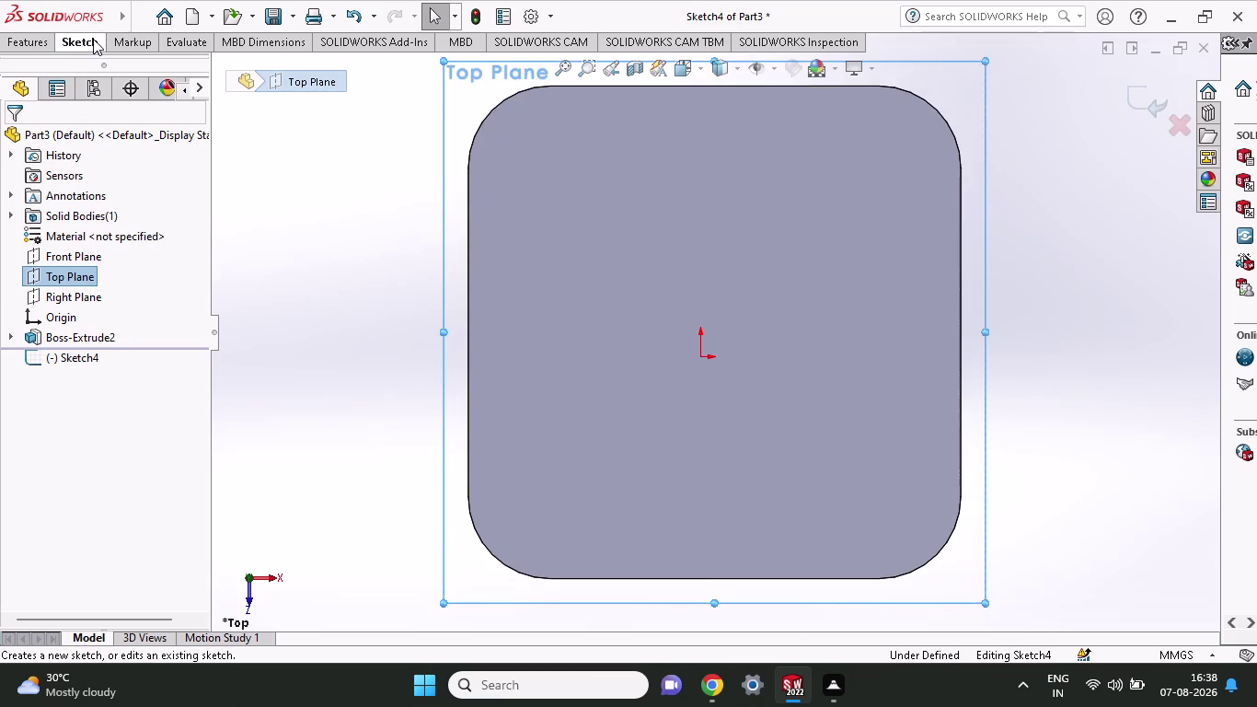
click(155, 67)
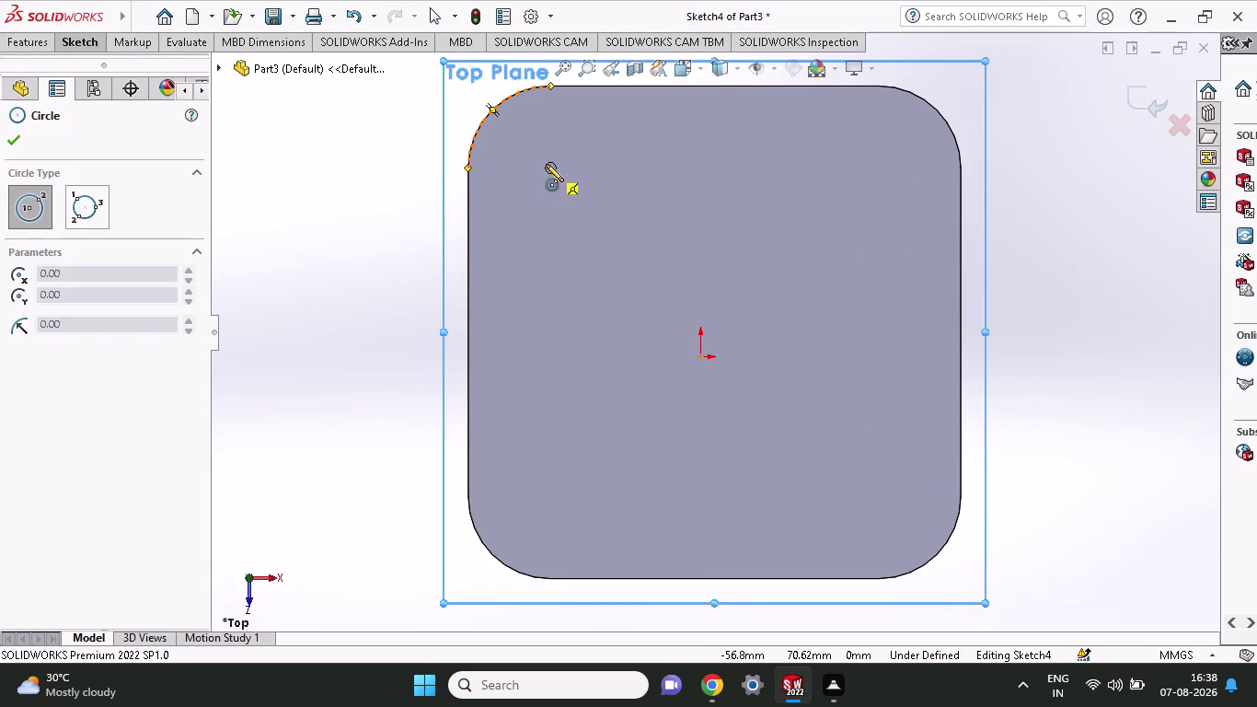
click(551, 166)
click(563, 189)
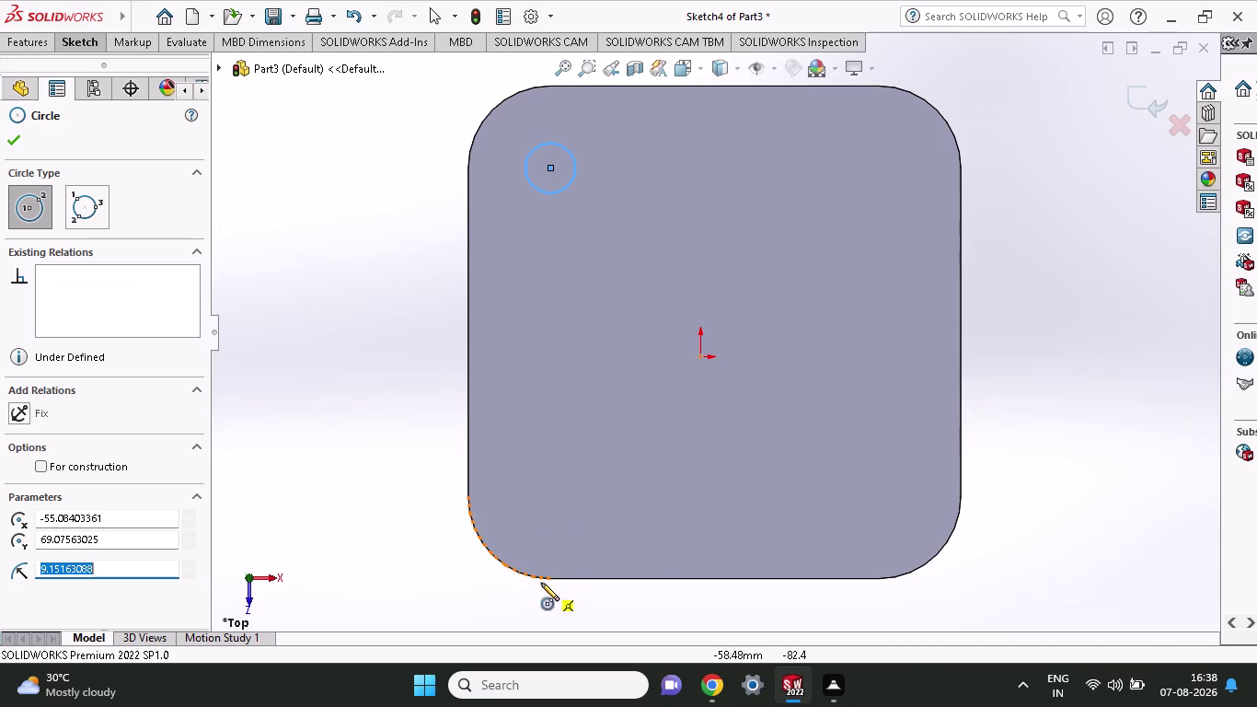
click(552, 497)
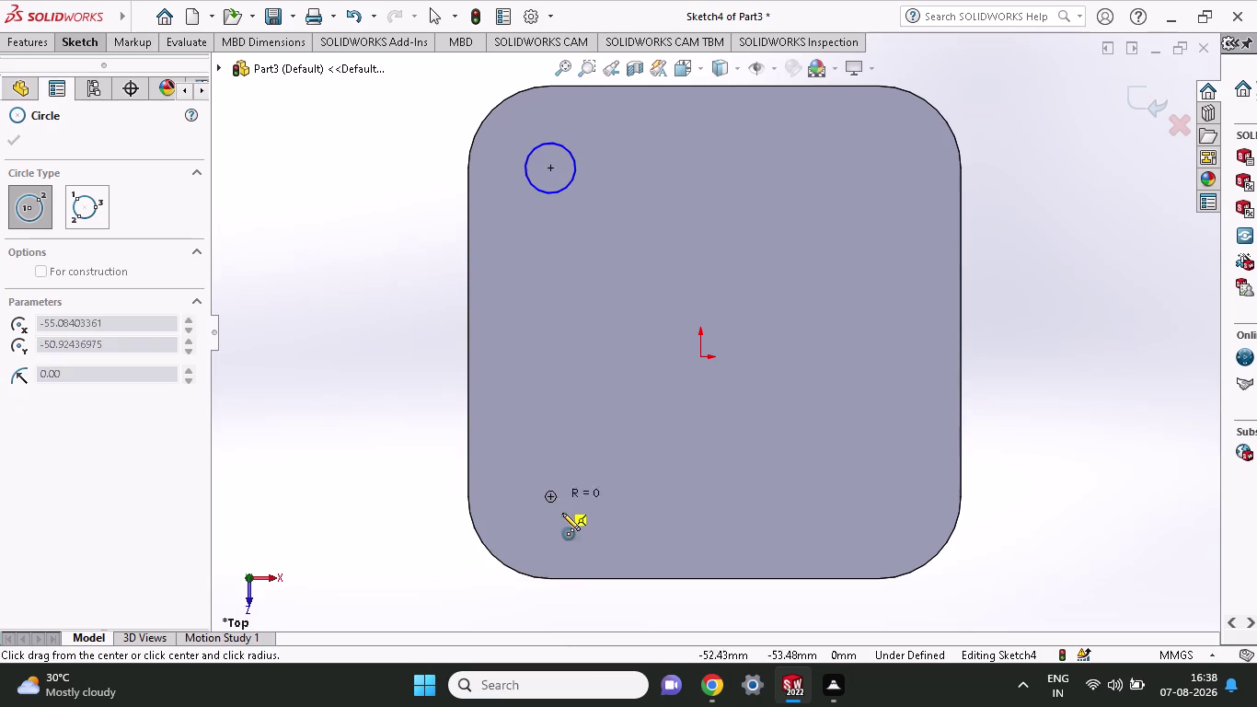
click(562, 515)
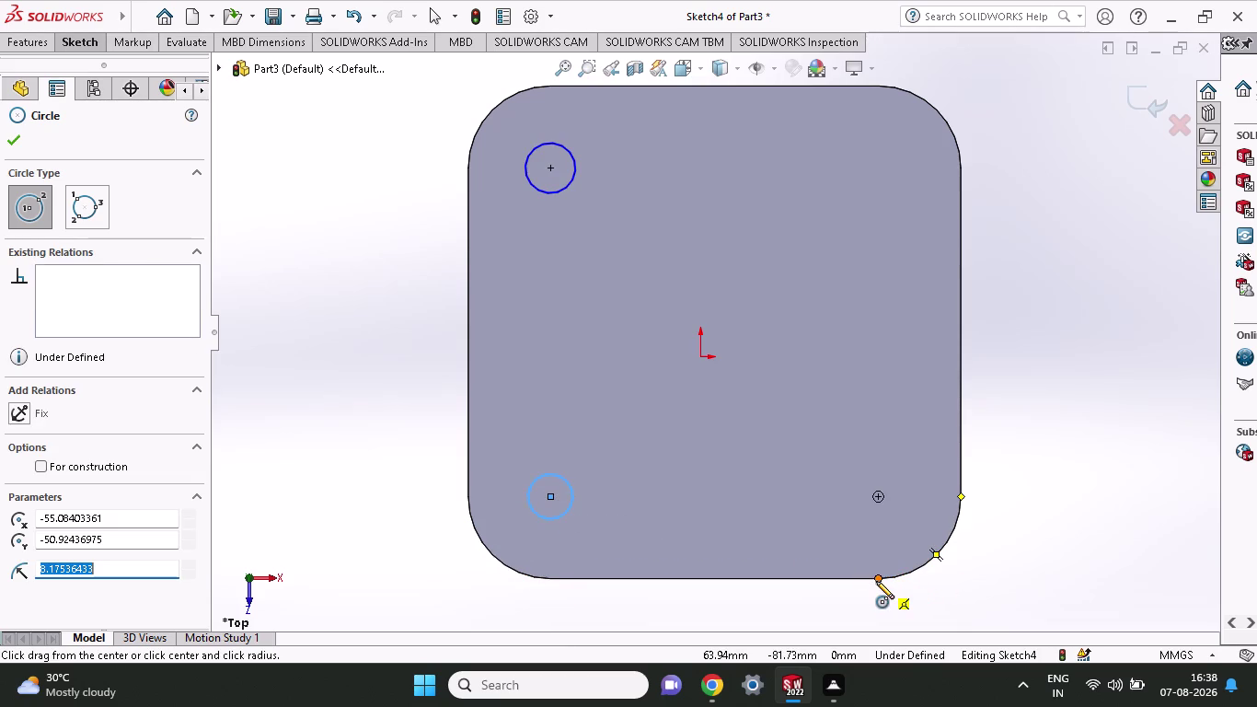
click(875, 495)
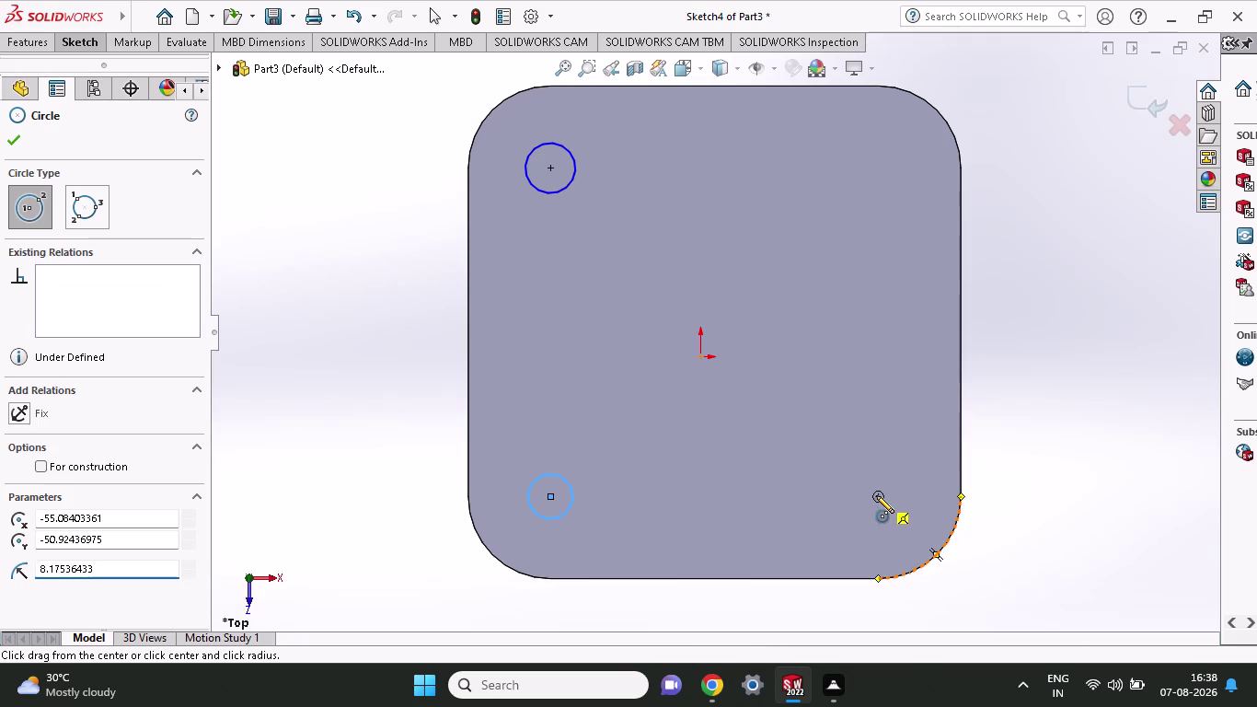
click(885, 520)
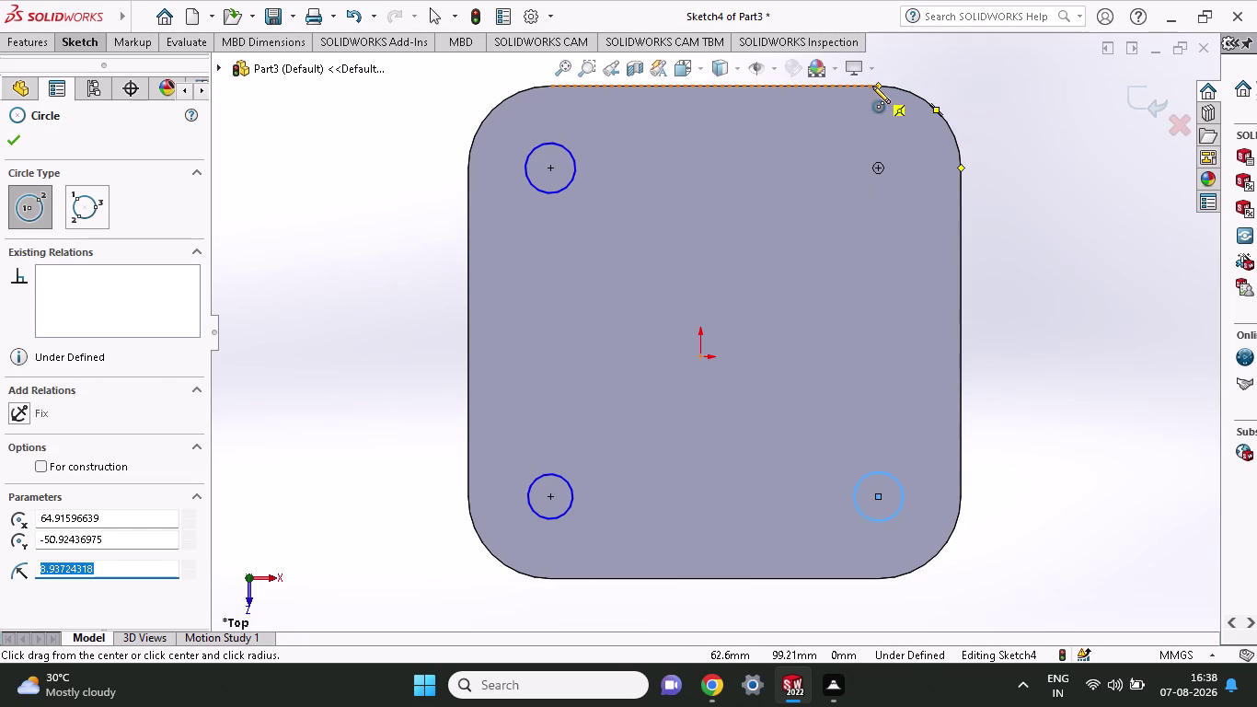
click(881, 167)
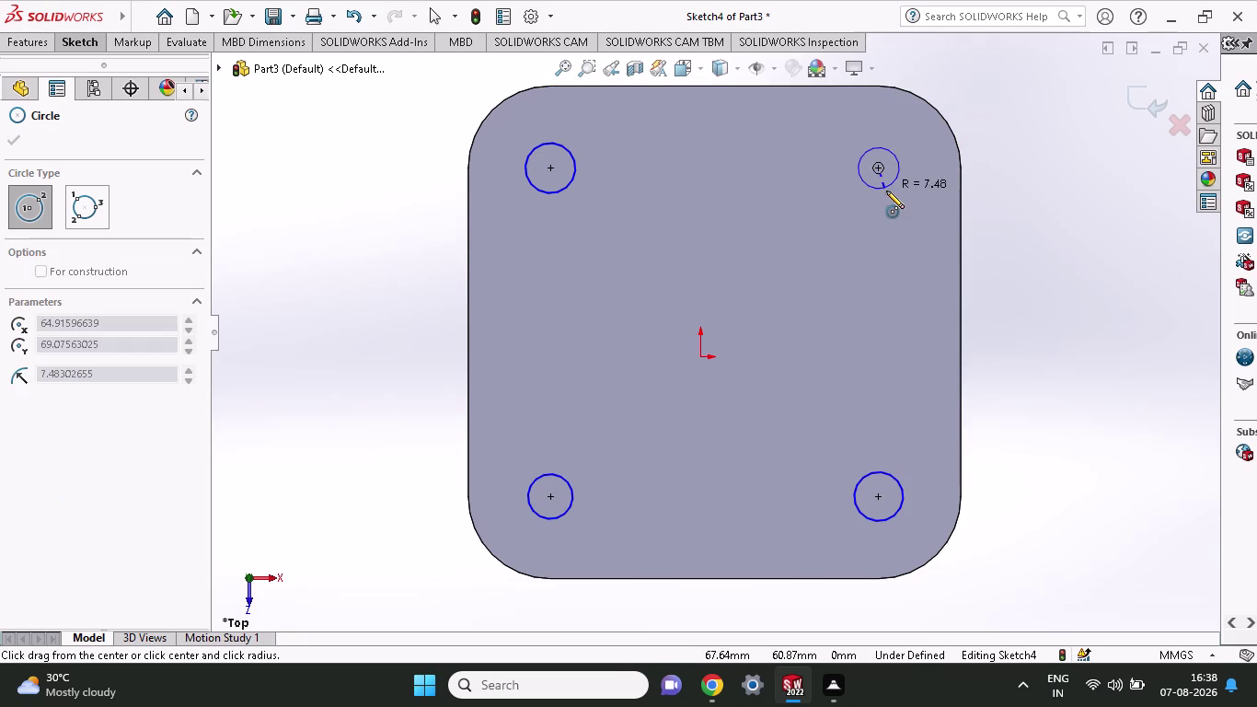
click(886, 190)
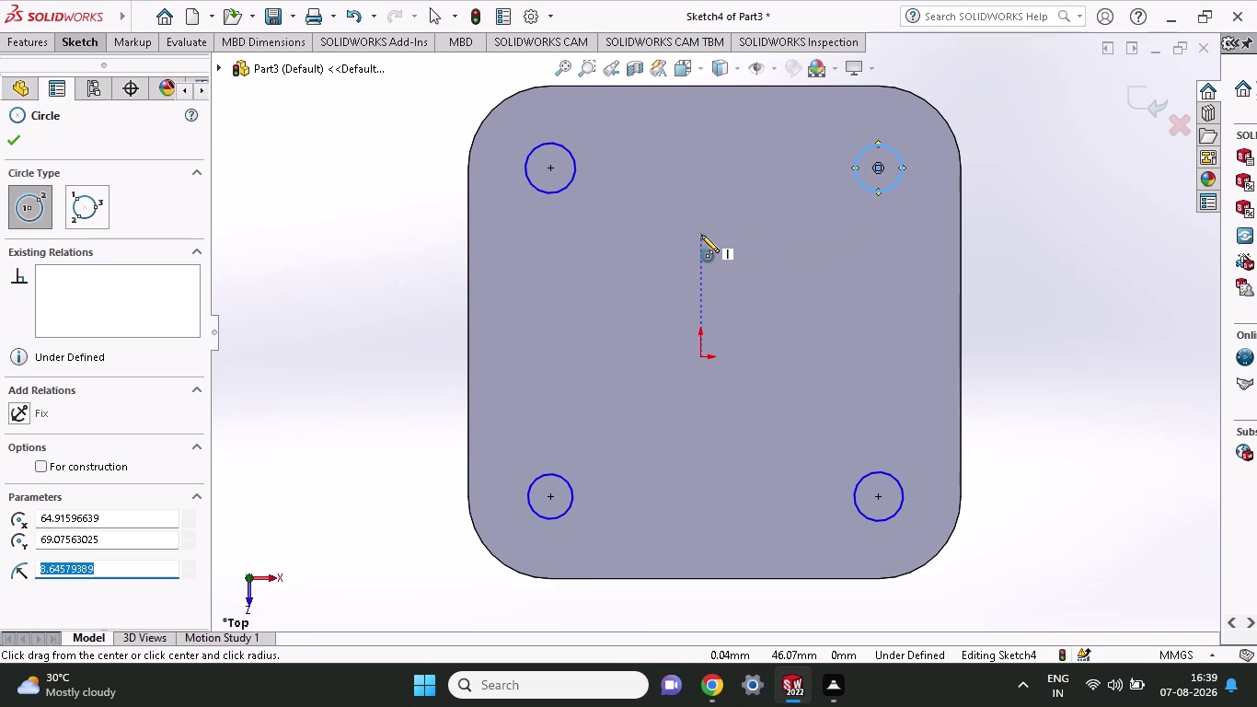
key(Escape)
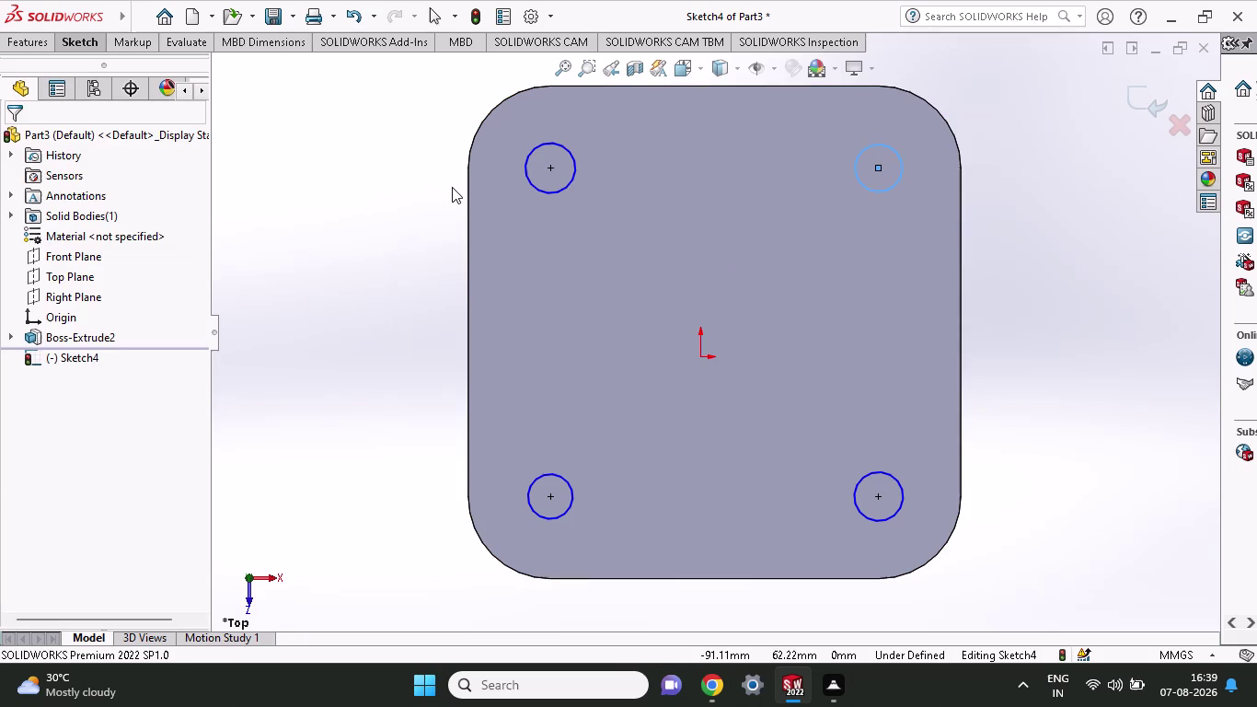